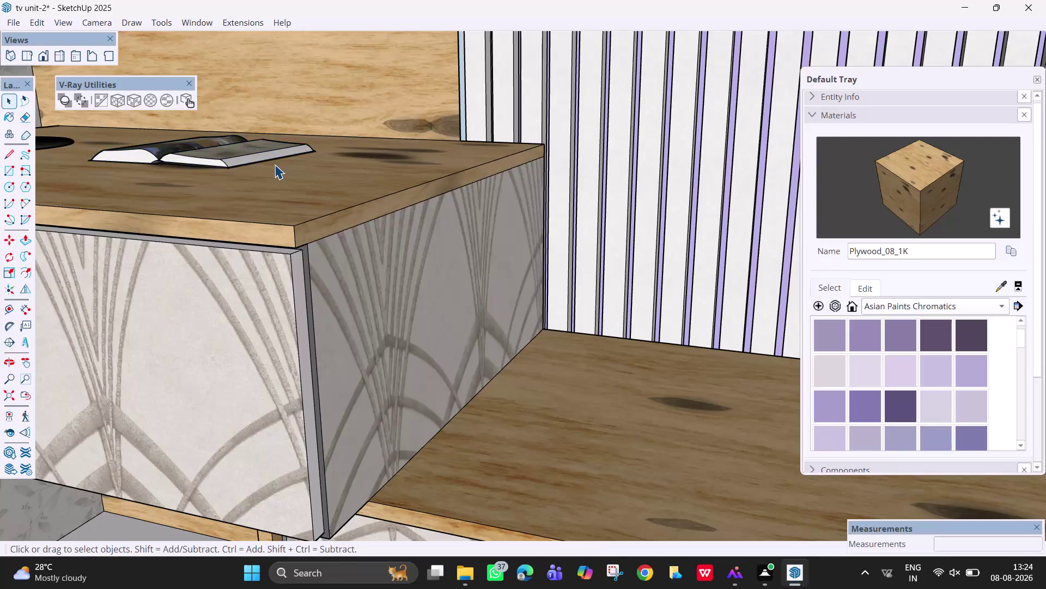
Move the open book closer to the lamp on the side cabinet top.
scroll(down, 3)
middle_drag(286, 177, 362, 256)
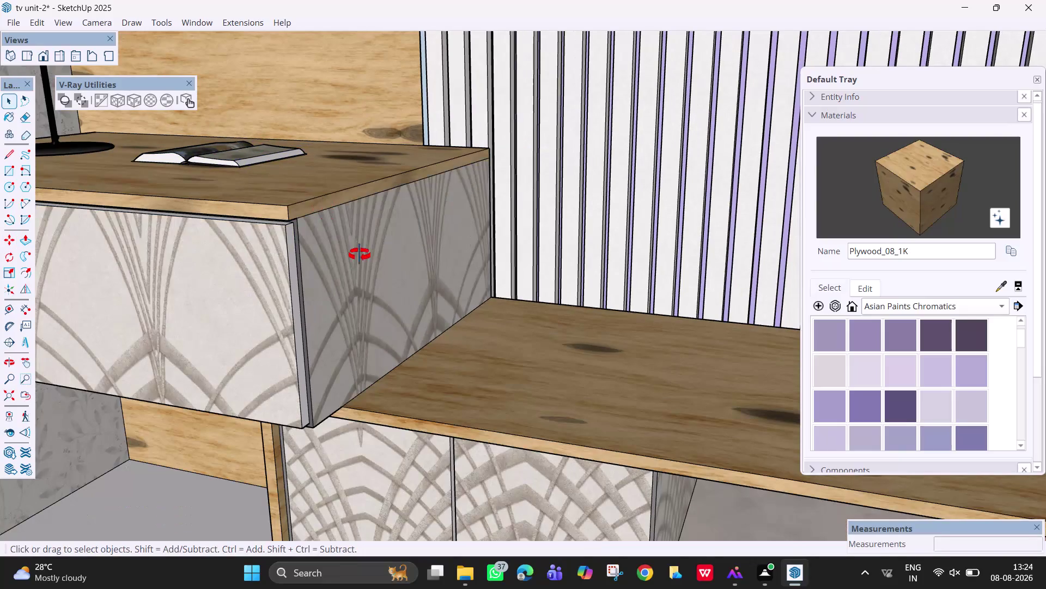
middle_drag(362, 256, 363, 257)
scroll(down, 3)
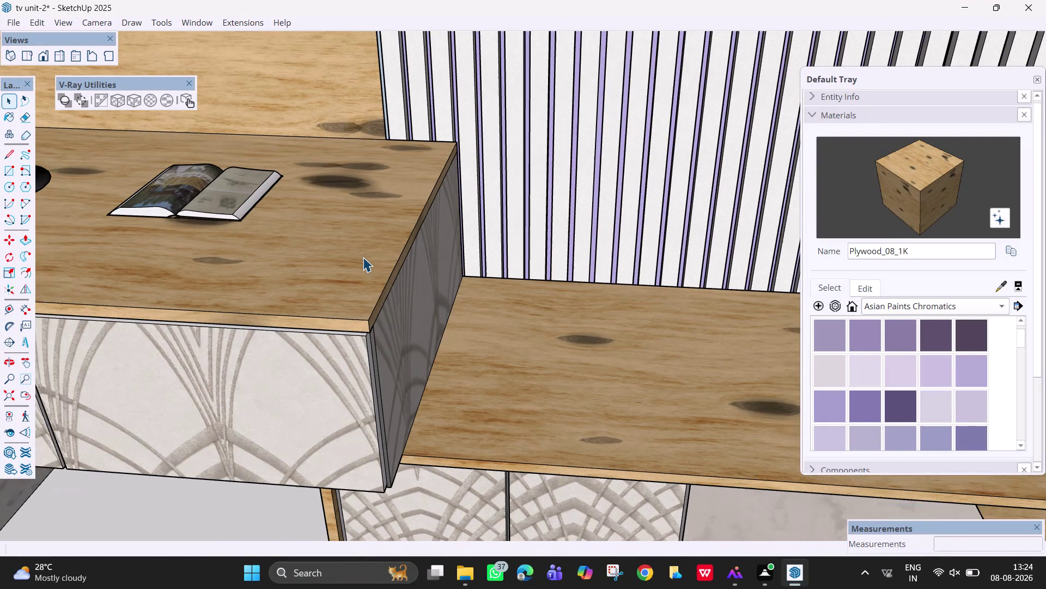
scroll(down, 3)
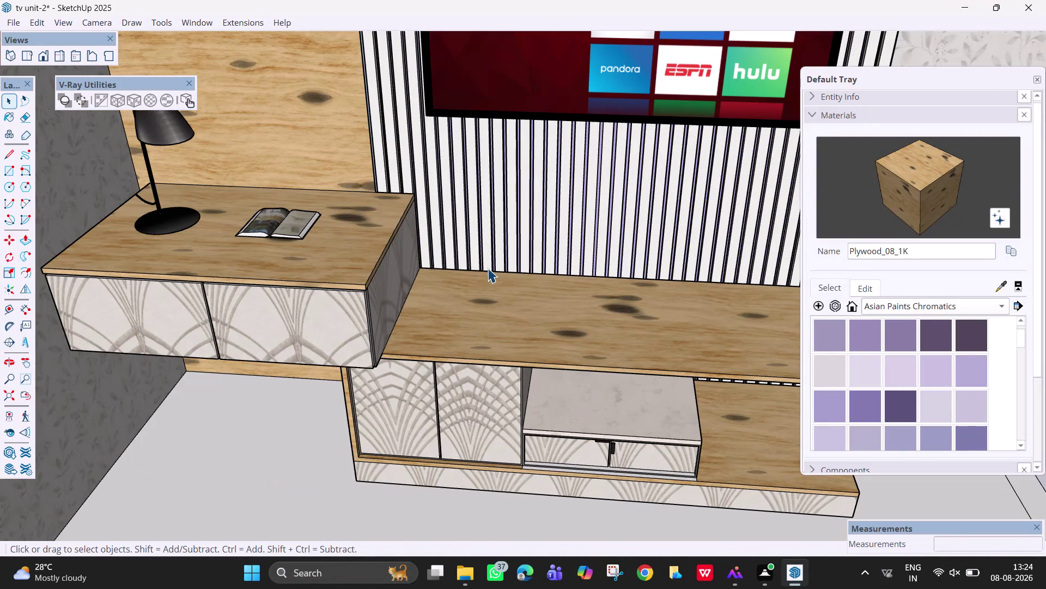
scroll(down, 3)
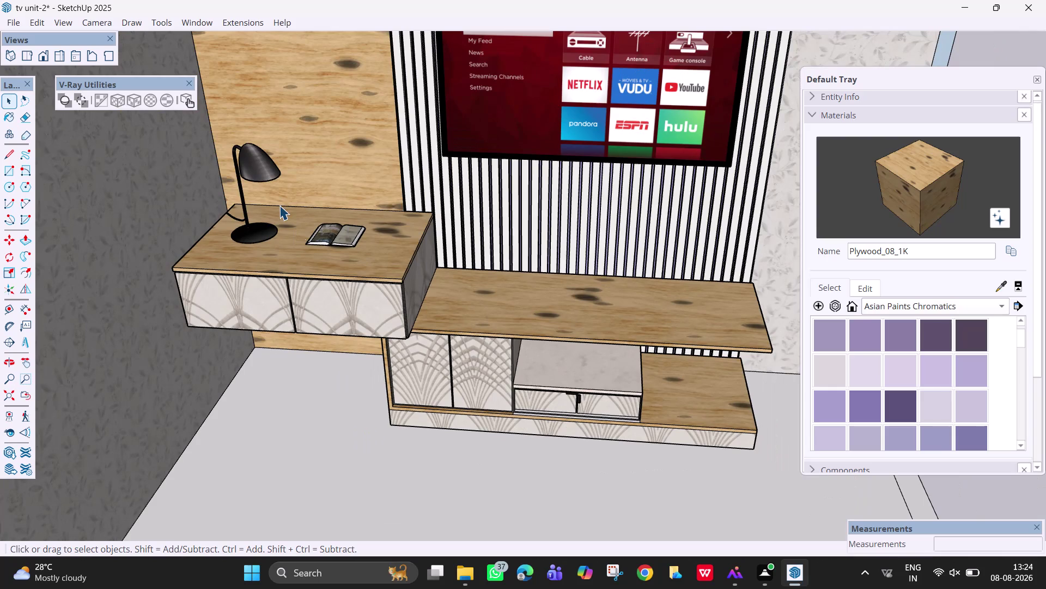
click(339, 234)
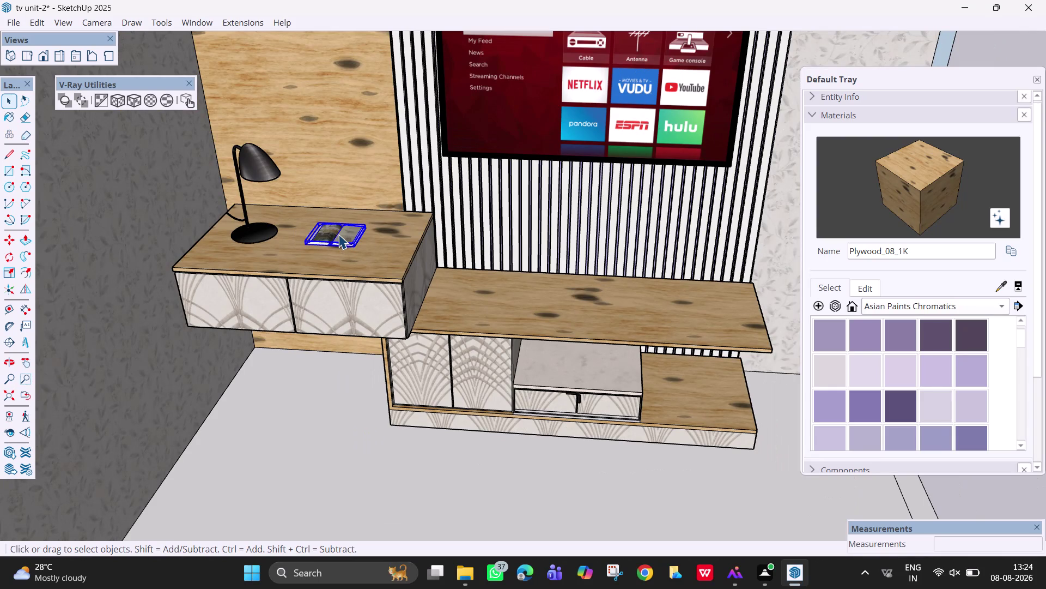
key(m)
click(340, 235)
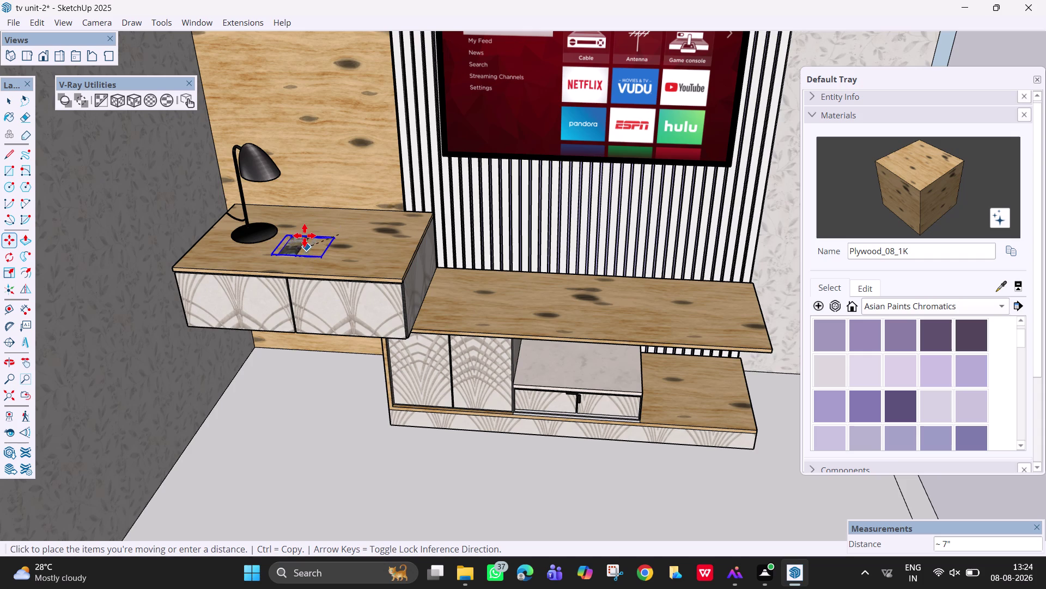
scroll(up, 3)
click(309, 241)
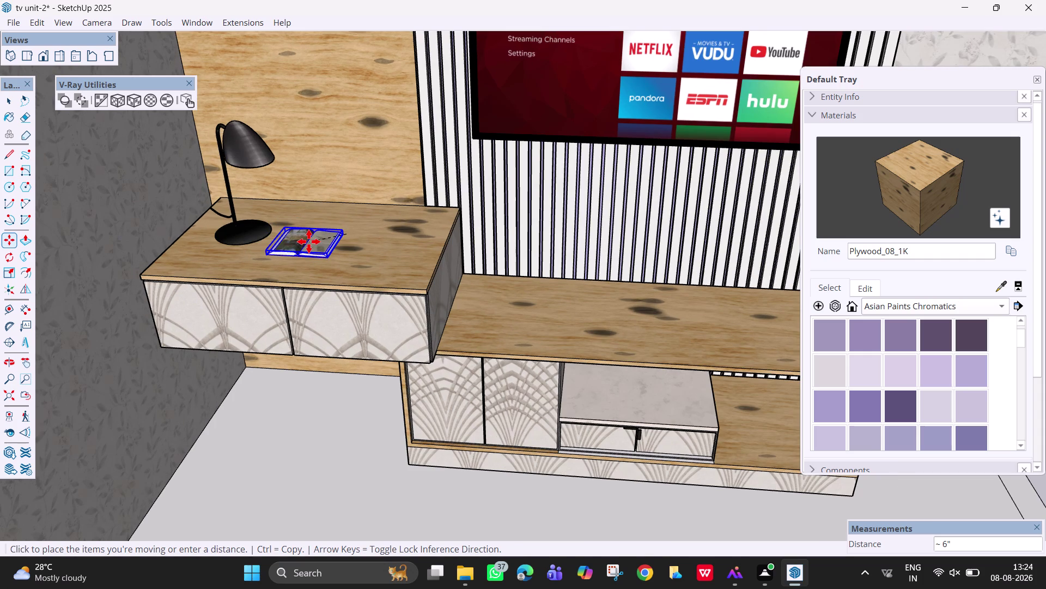
Orbit to check the book's new position, then finish and deselect it.
scroll(up, 3)
middle_drag(318, 279, 313, 274)
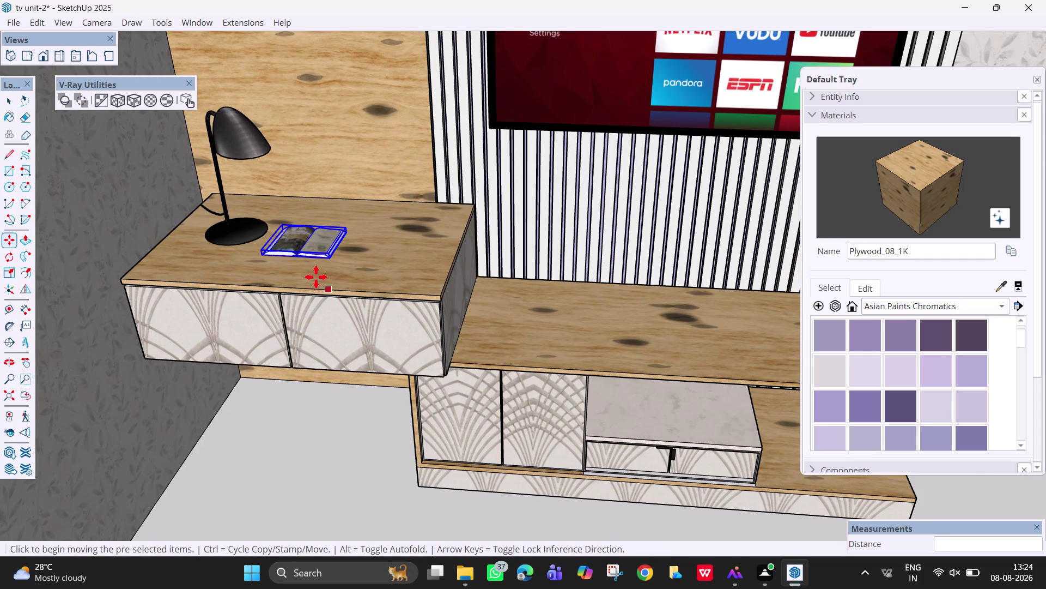
middle_drag(313, 274, 291, 215)
key(Escape)
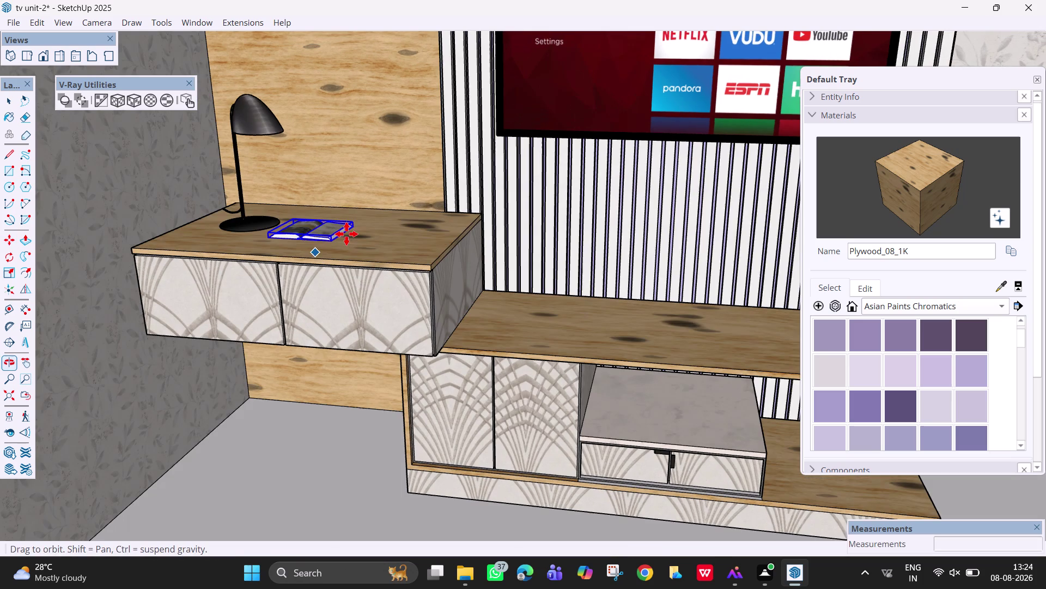
key(space)
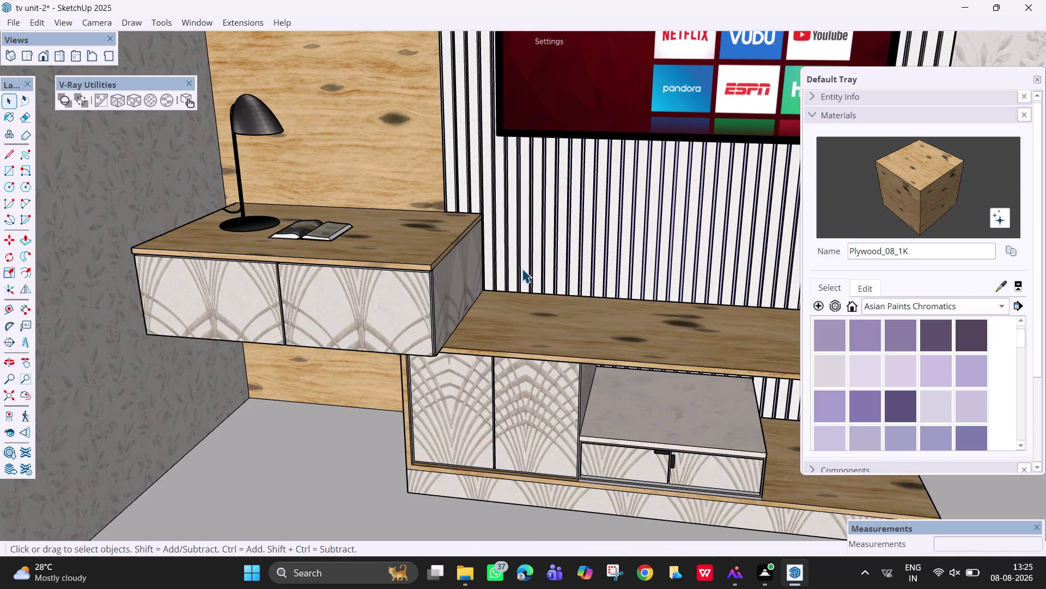
Zoom and pan out to frame the whole TV unit.
scroll(down, 3)
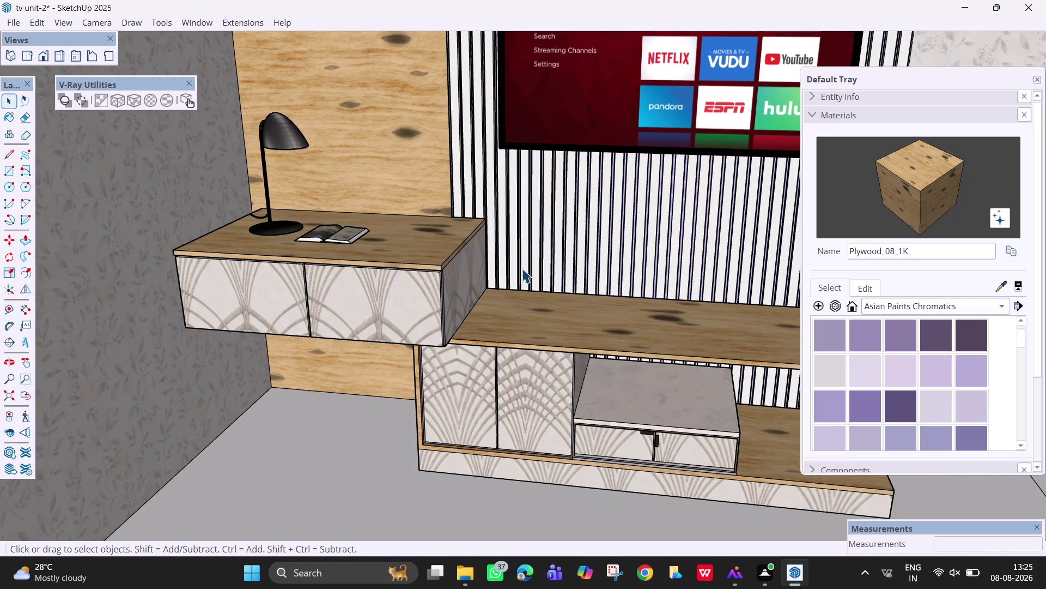
scroll(down, 3)
key(h)
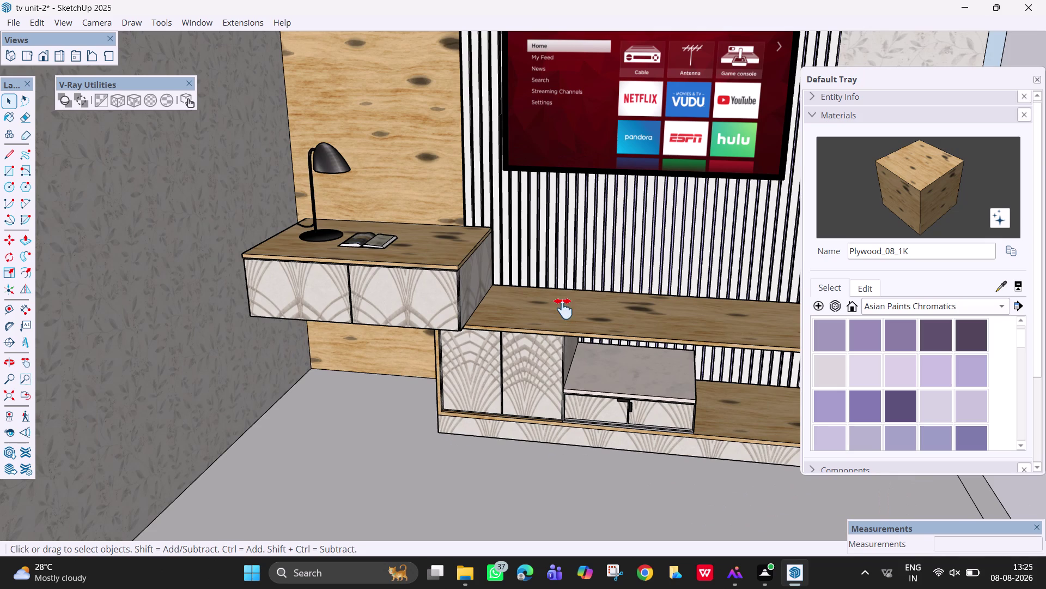
drag(553, 308, 381, 303)
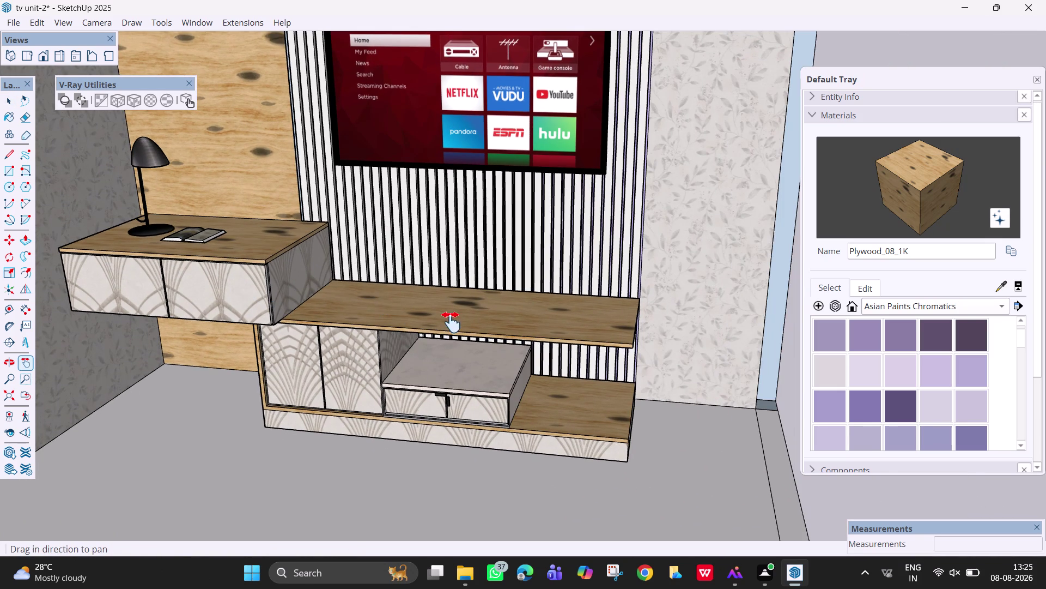
middle_drag(473, 315, 546, 258)
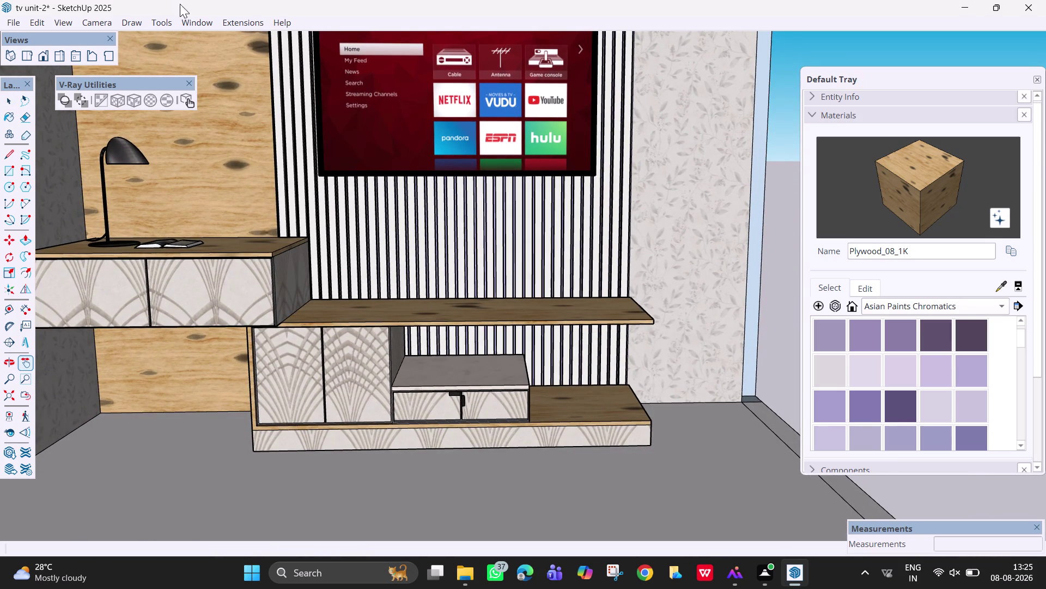
click(200, 21)
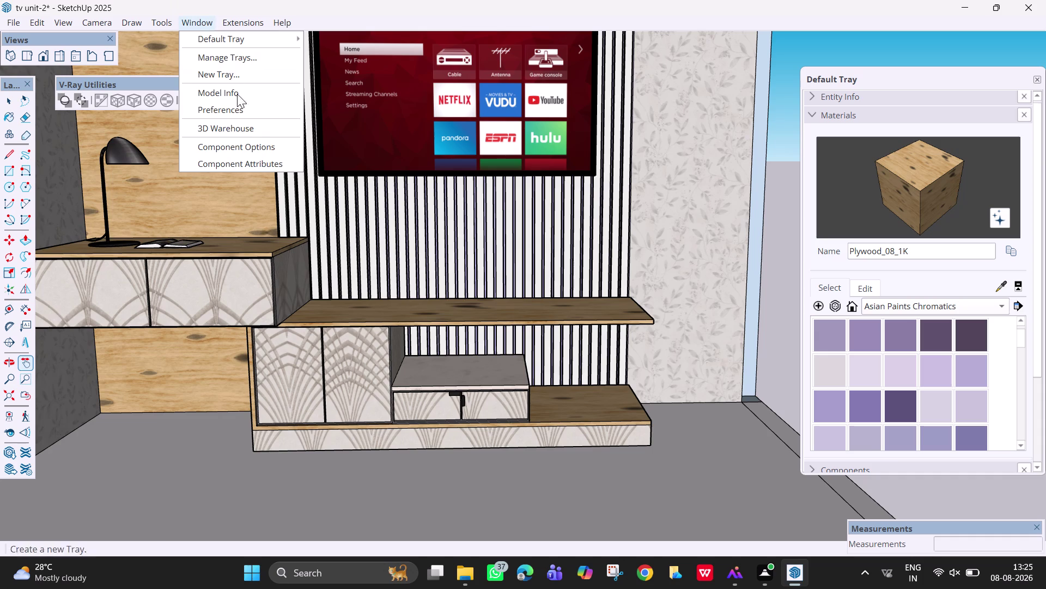
Replace the 'open book' search in 3D Warehouse with a 'flower pot' search.
click(242, 124)
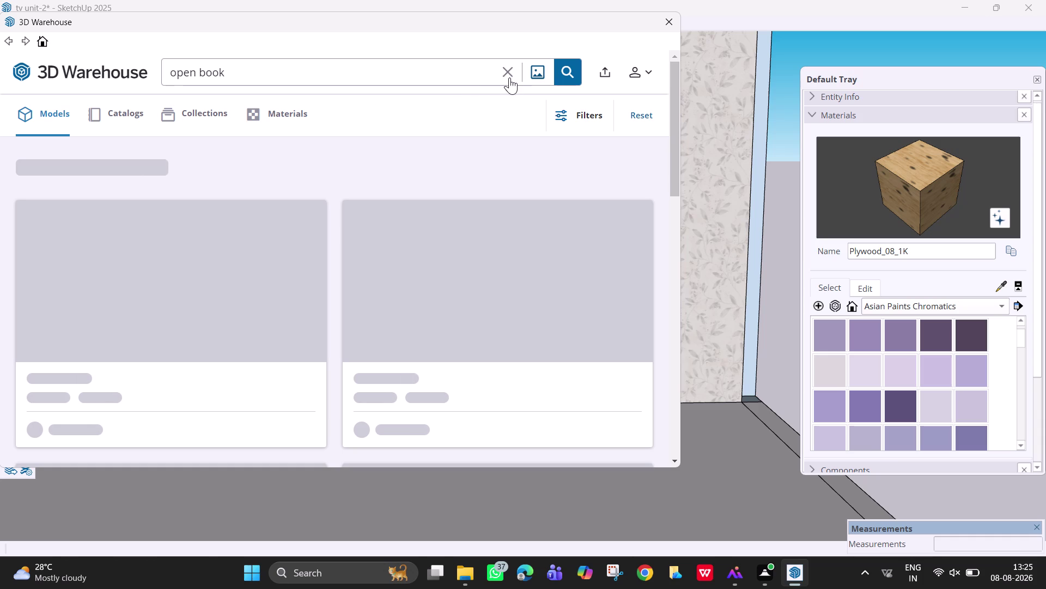
click(510, 74)
click(449, 74)
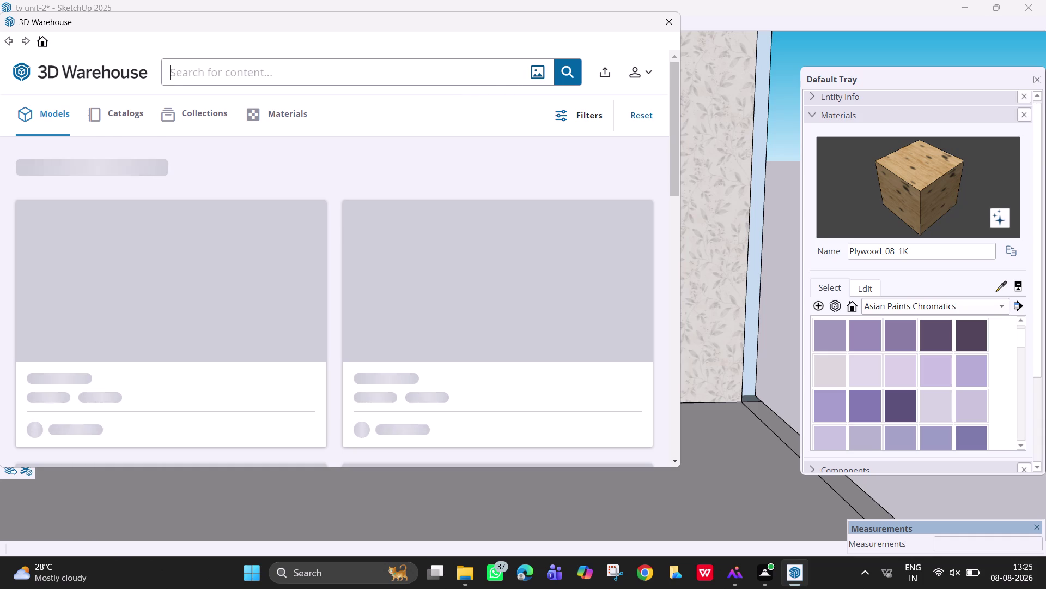
text(flo)
text(wer)
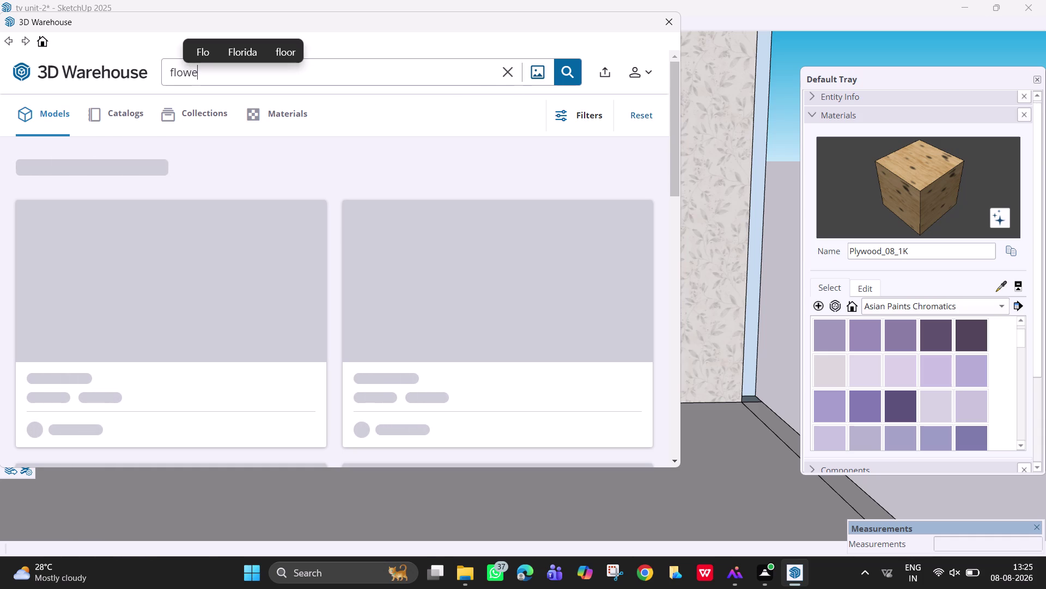
key(space)
text(pot)
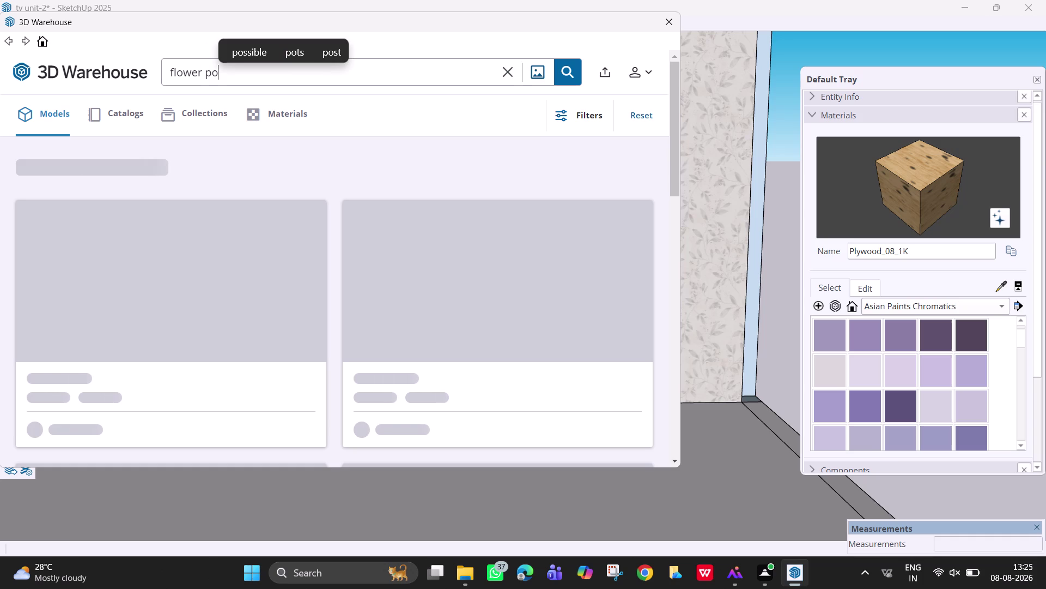
key(Return)
key(Return)
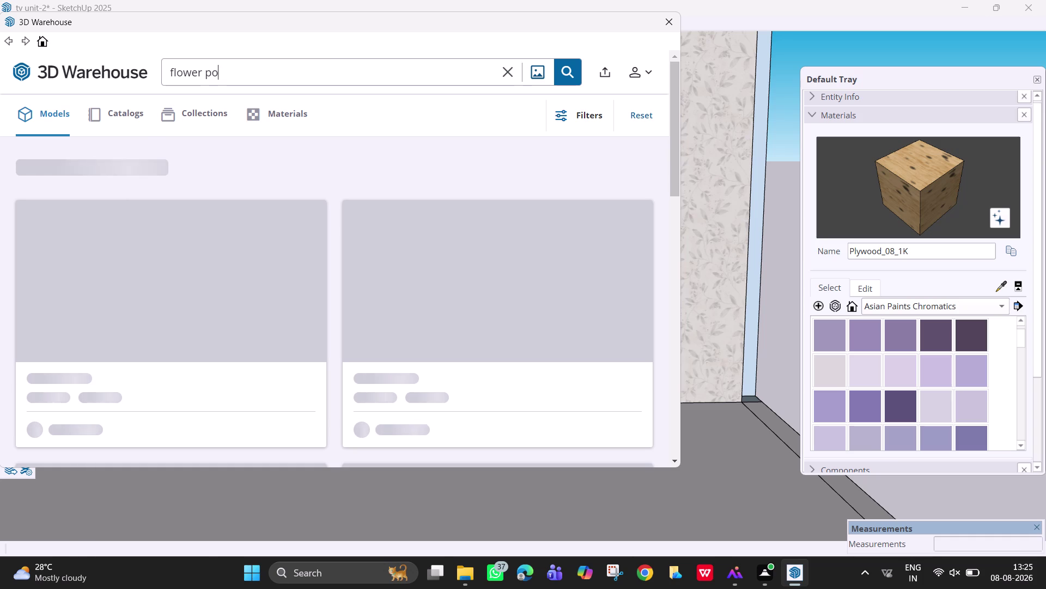
key(t)
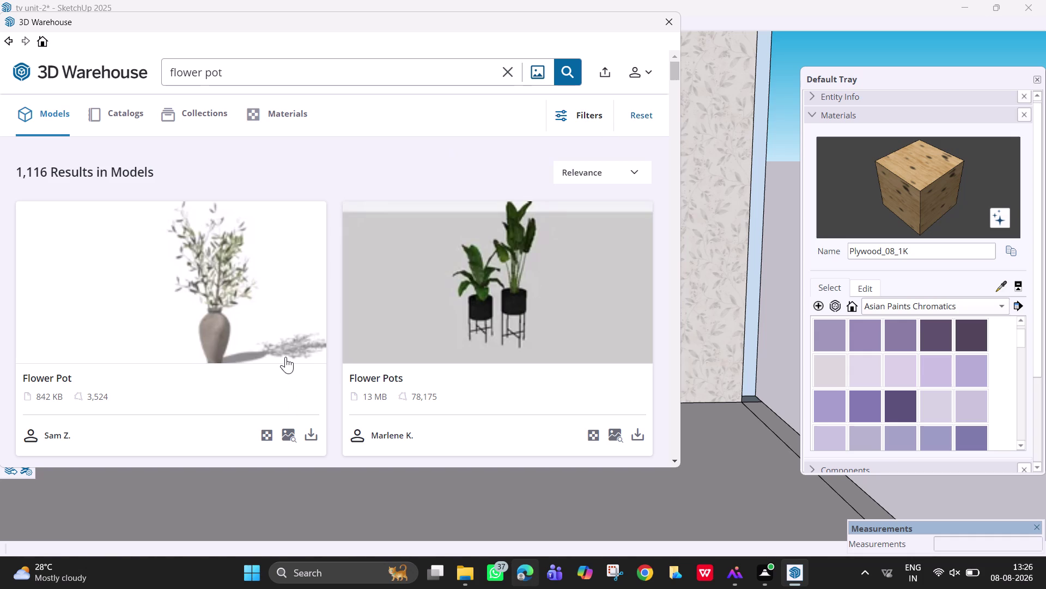
Preview the Flower Pot vase with olive branches, then return to the 1,116 results.
click(286, 354)
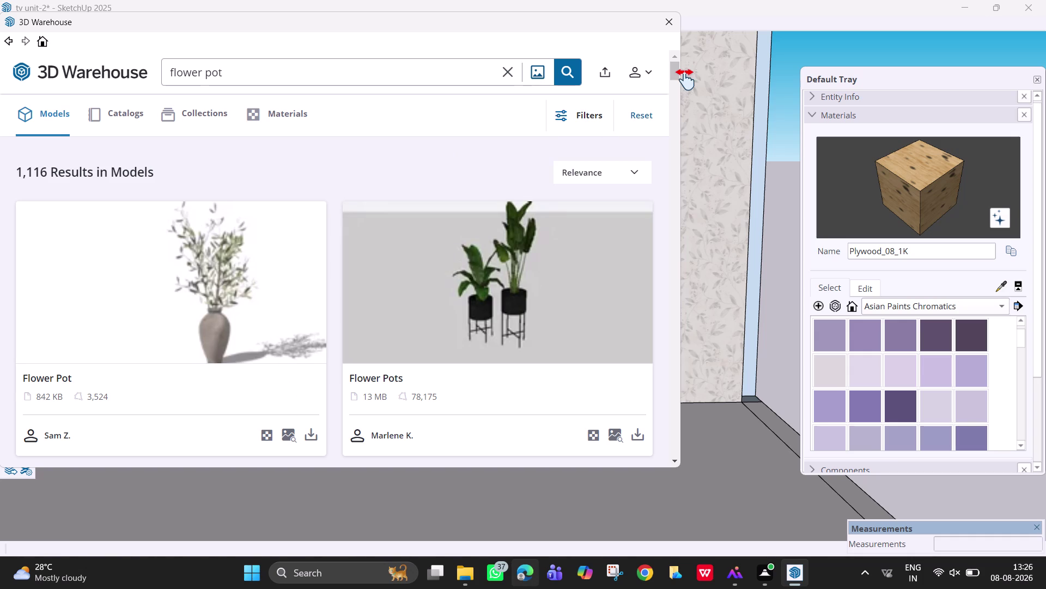
drag(676, 73, 675, 79)
drag(674, 80, 677, 89)
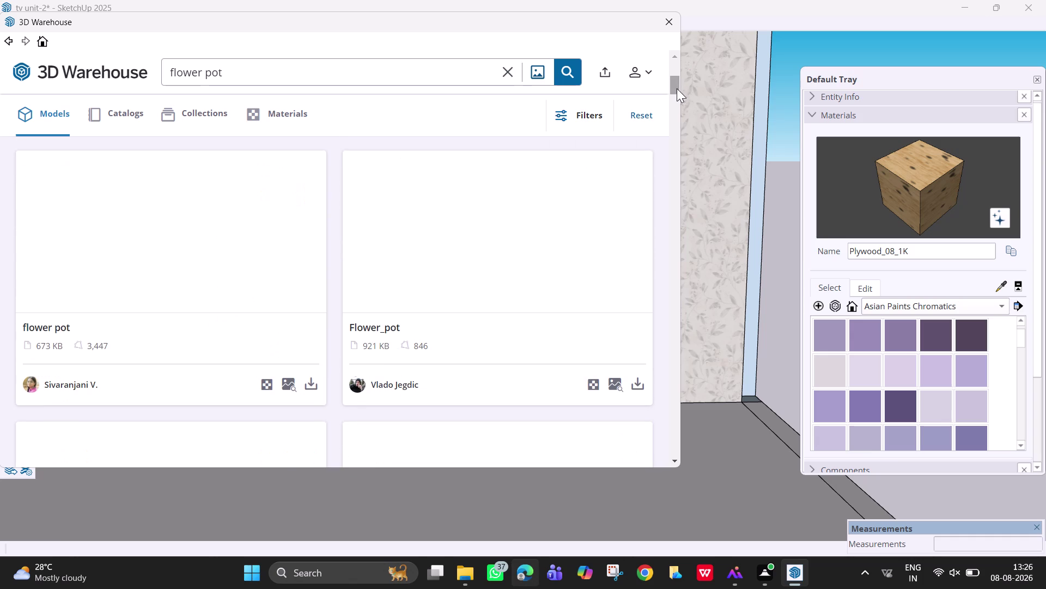
drag(676, 89, 679, 88)
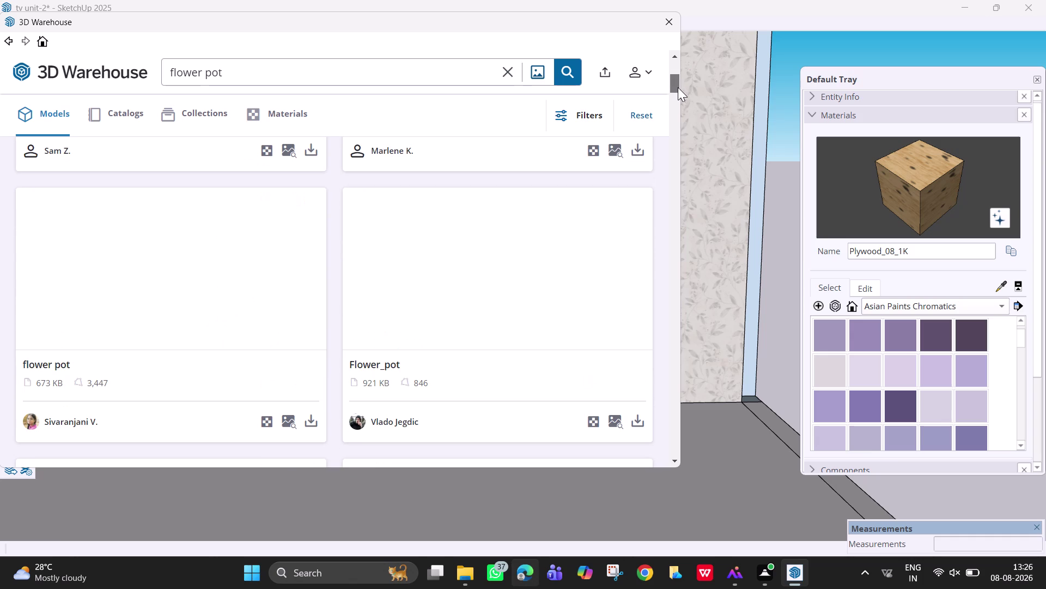
drag(679, 87, 680, 88)
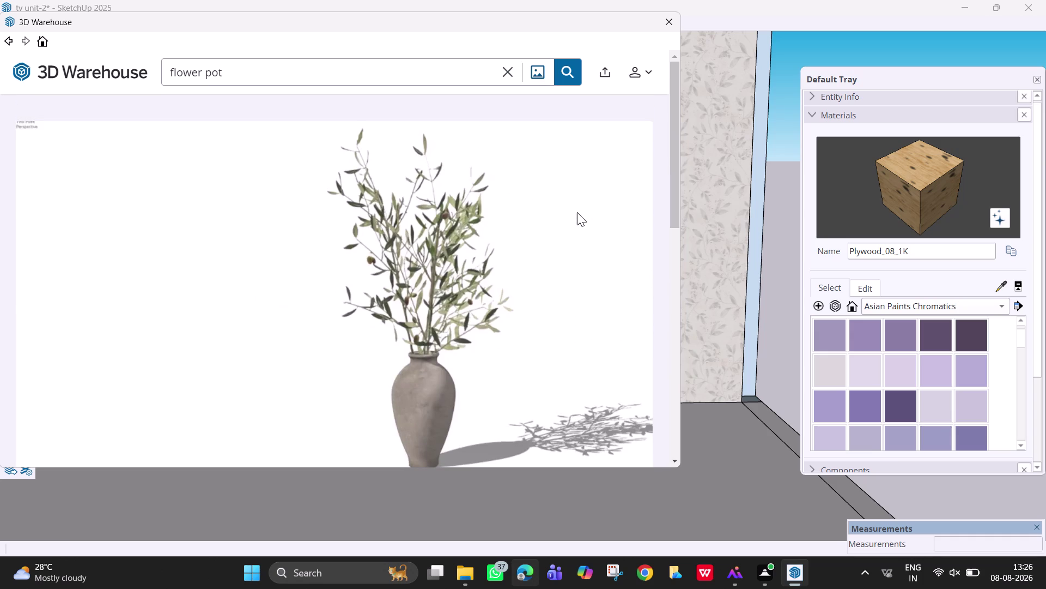
click(9, 41)
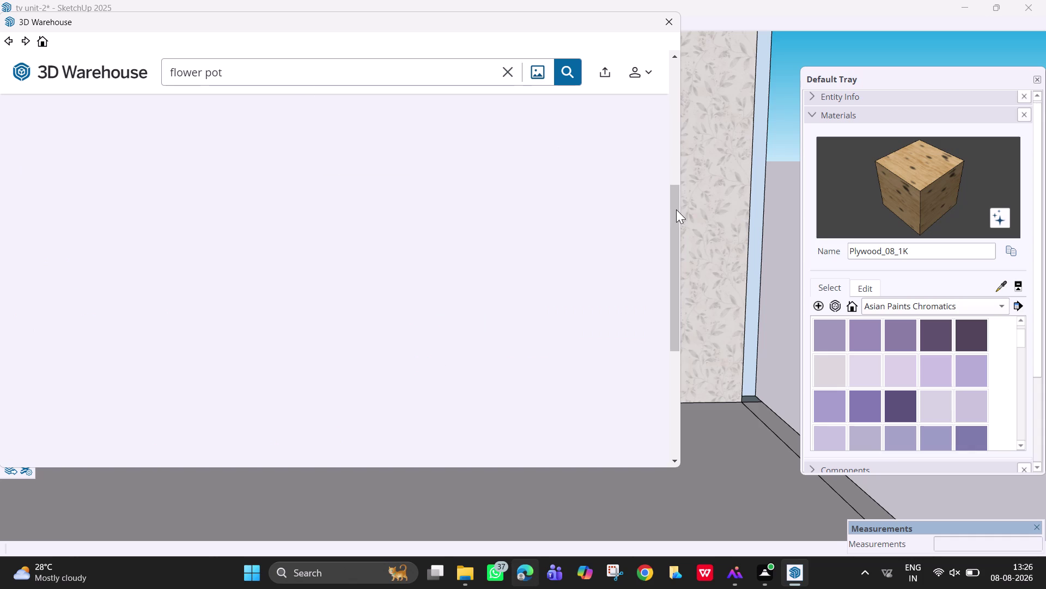
drag(676, 209, 678, 194)
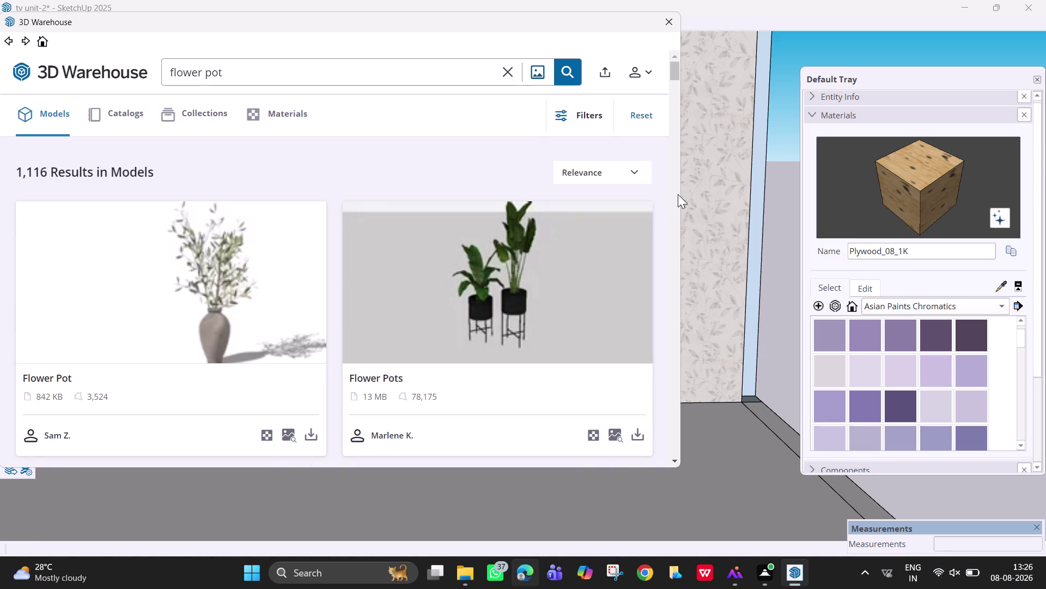
drag(678, 194, 668, 215)
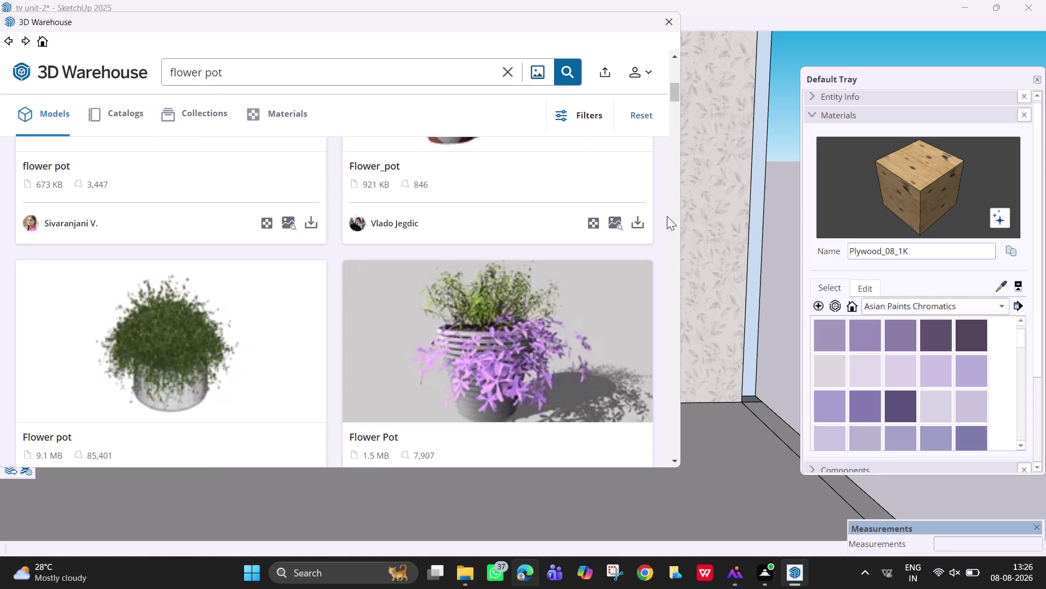
drag(668, 215, 669, 209)
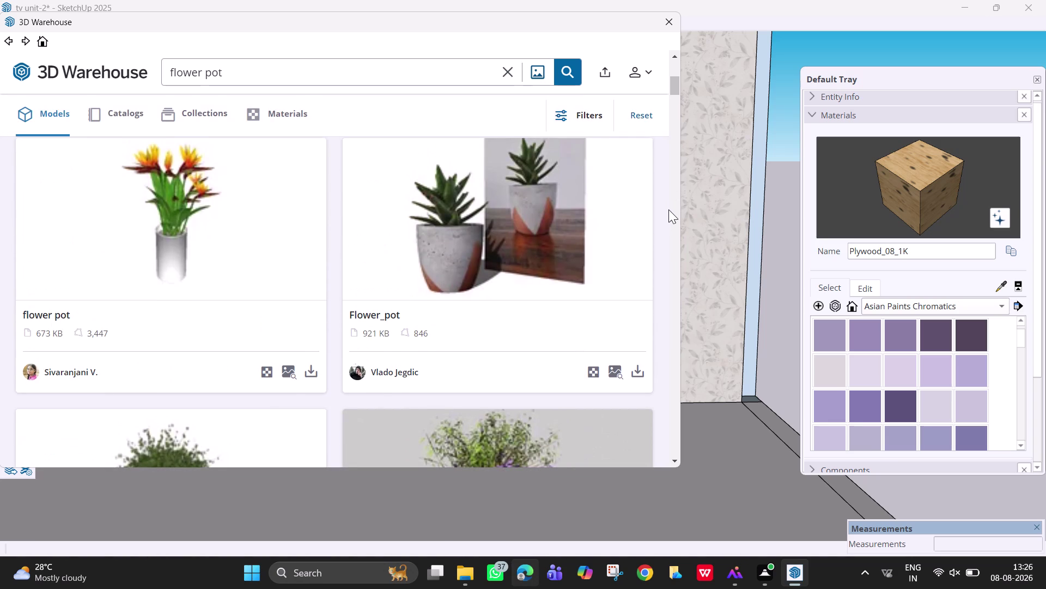
drag(669, 209, 669, 214)
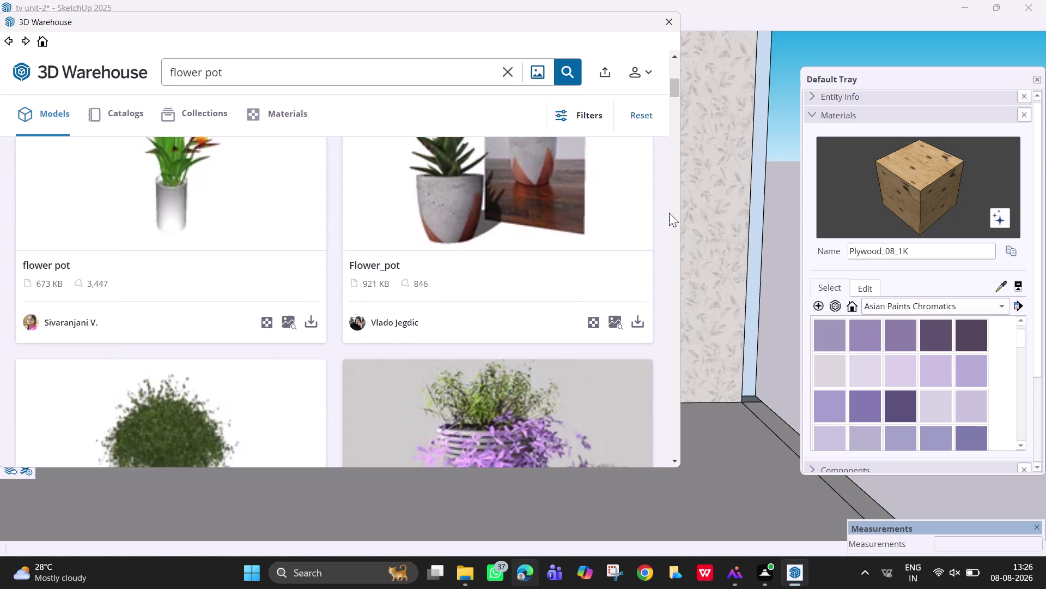
drag(669, 214, 671, 241)
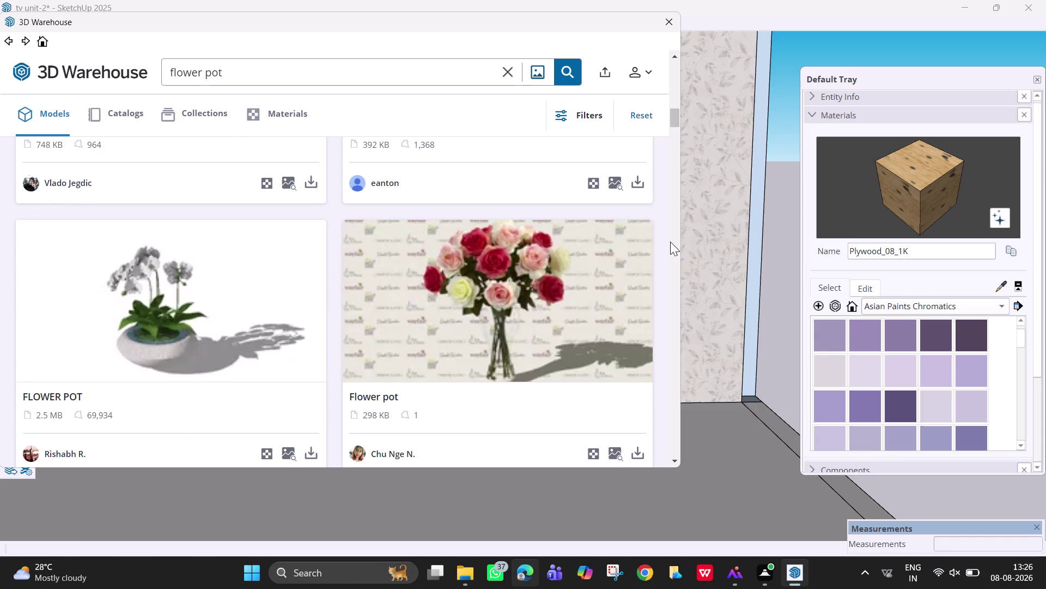
drag(670, 242, 670, 233)
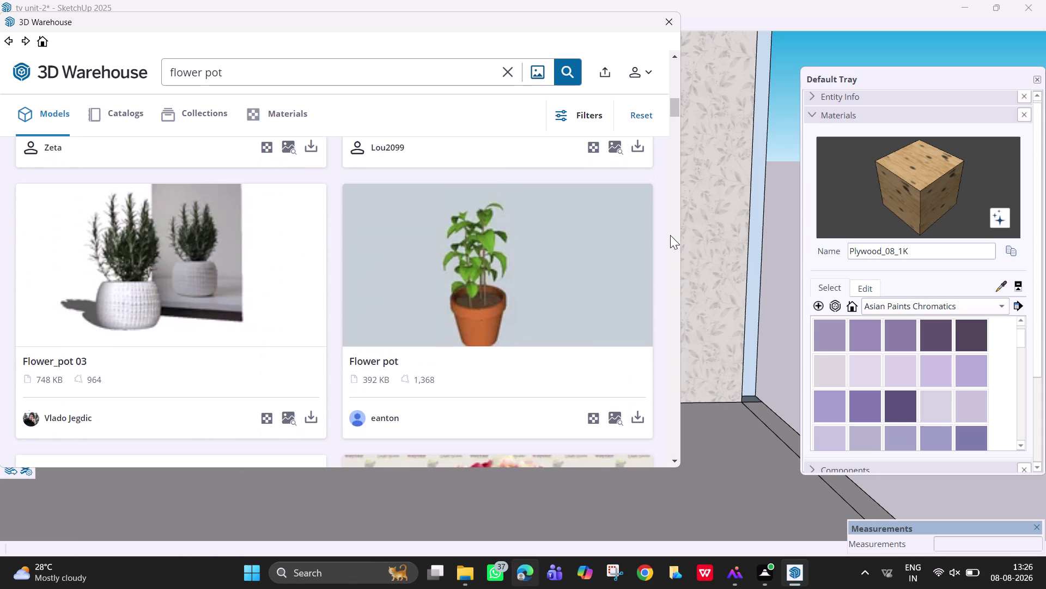
drag(670, 233, 673, 259)
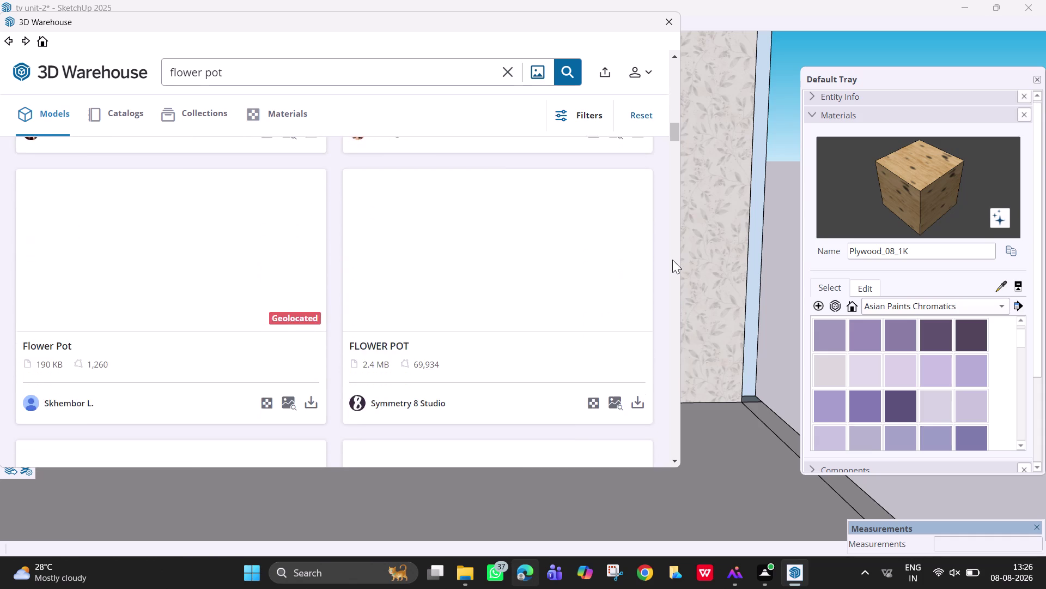
drag(672, 260, 673, 262)
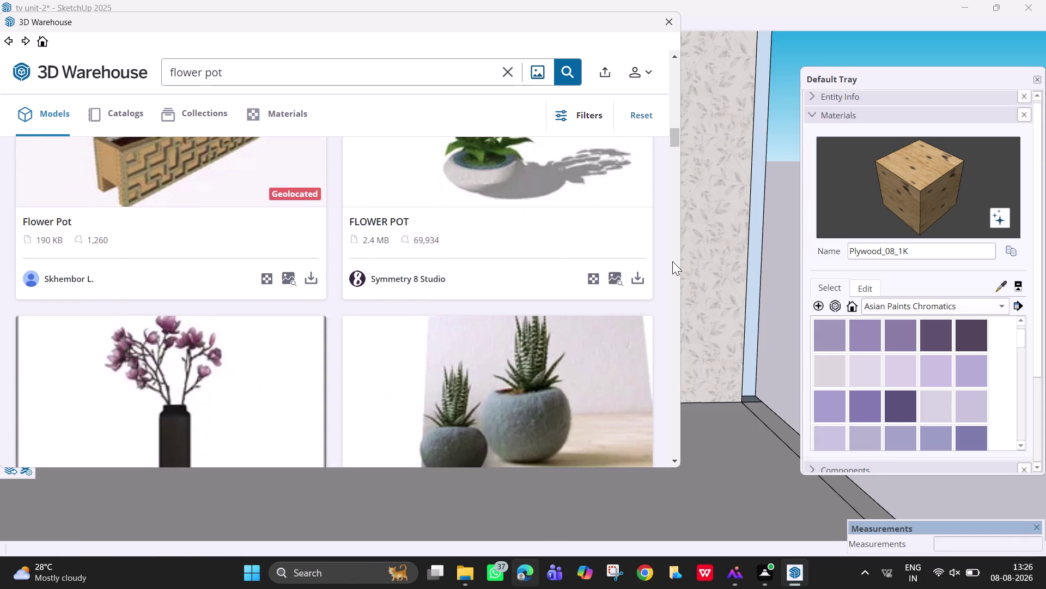
drag(673, 261, 676, 291)
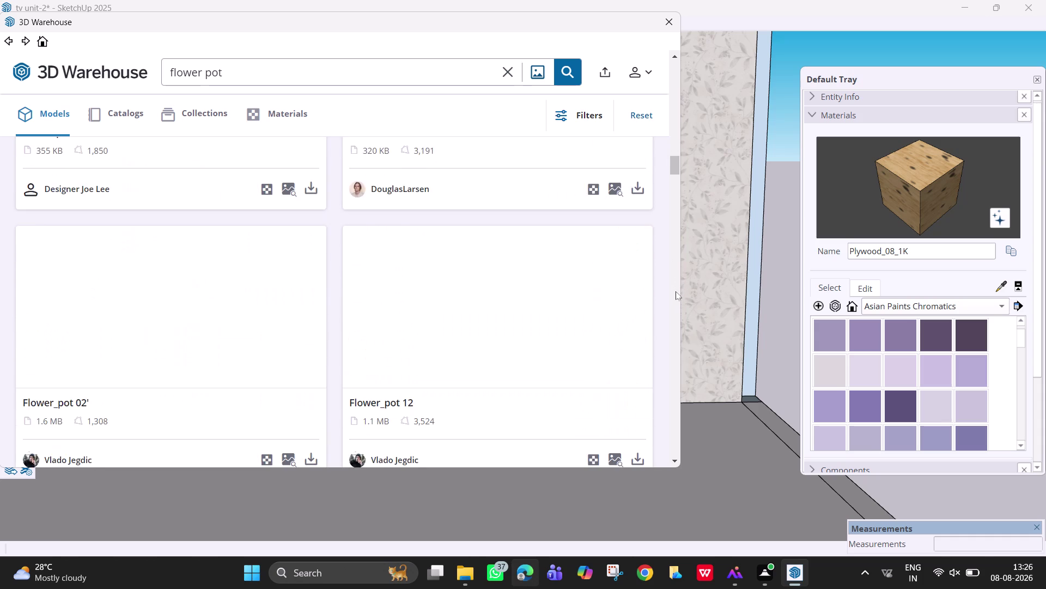
drag(675, 291, 676, 288)
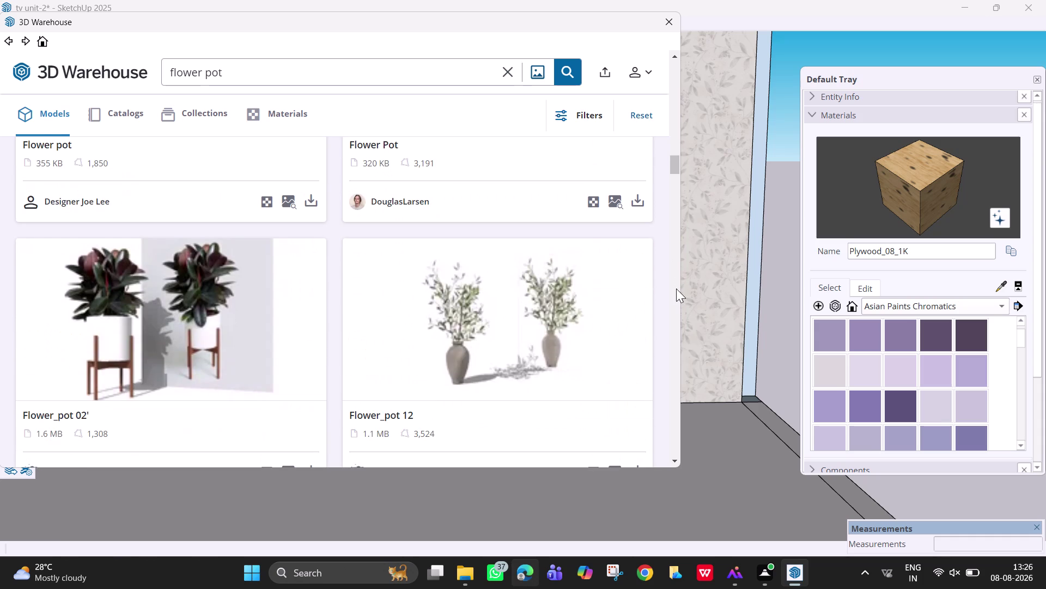
drag(677, 288, 680, 303)
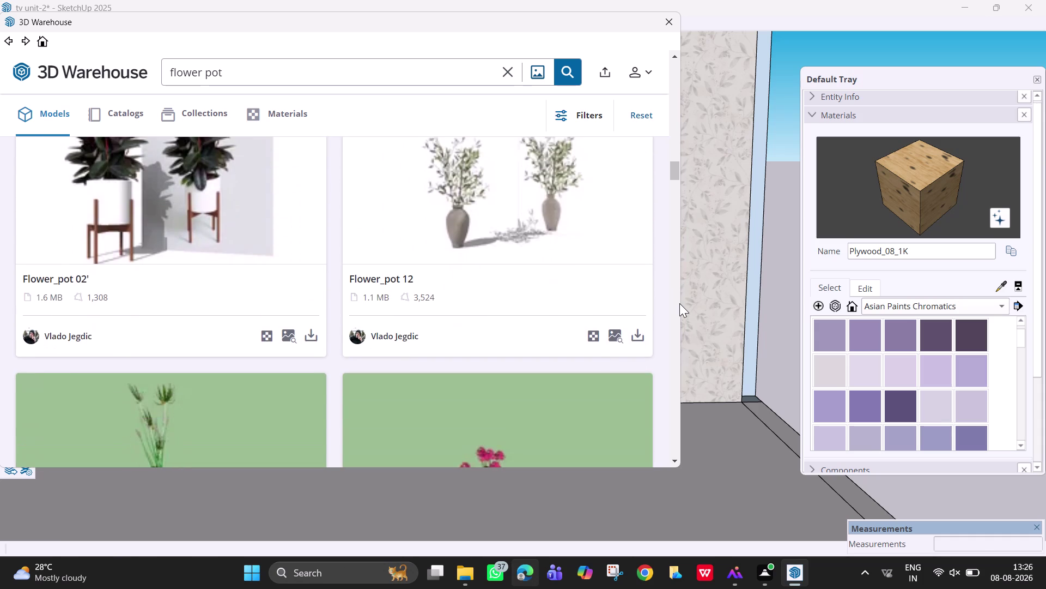
drag(680, 304, 679, 302)
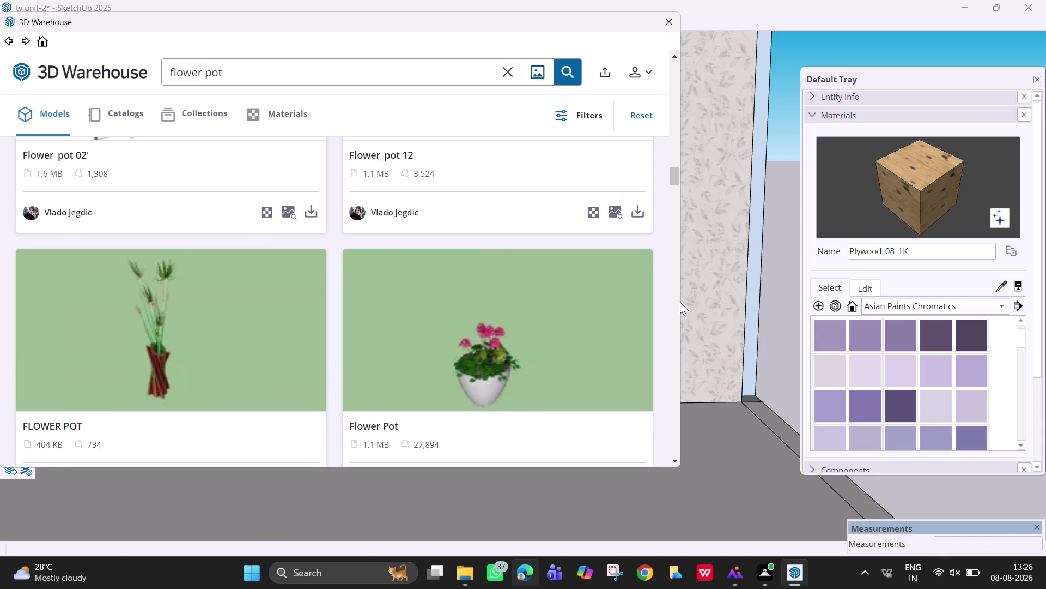
drag(679, 301, 684, 316)
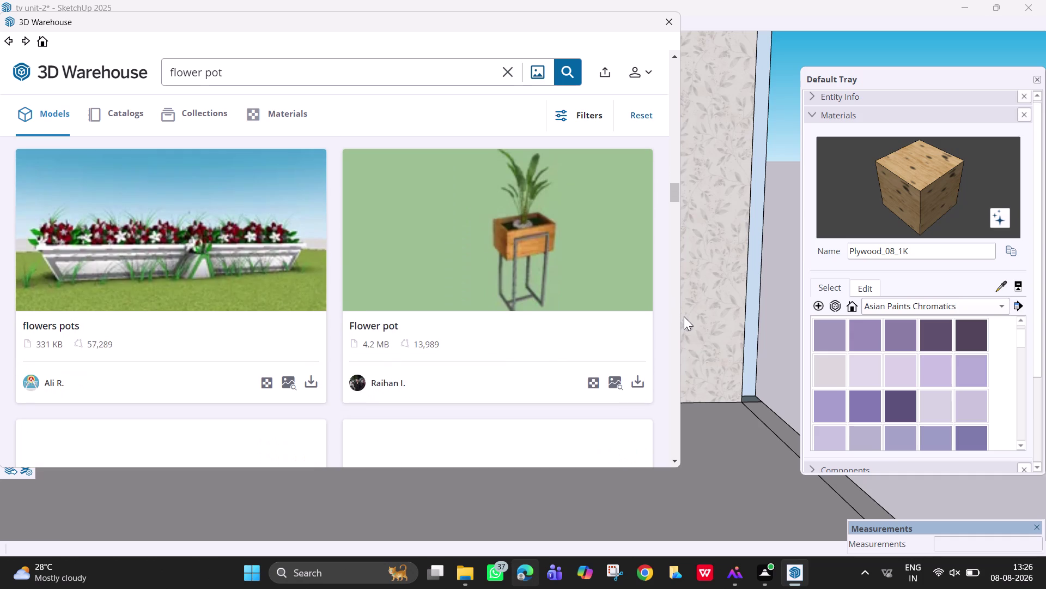
drag(684, 316, 685, 325)
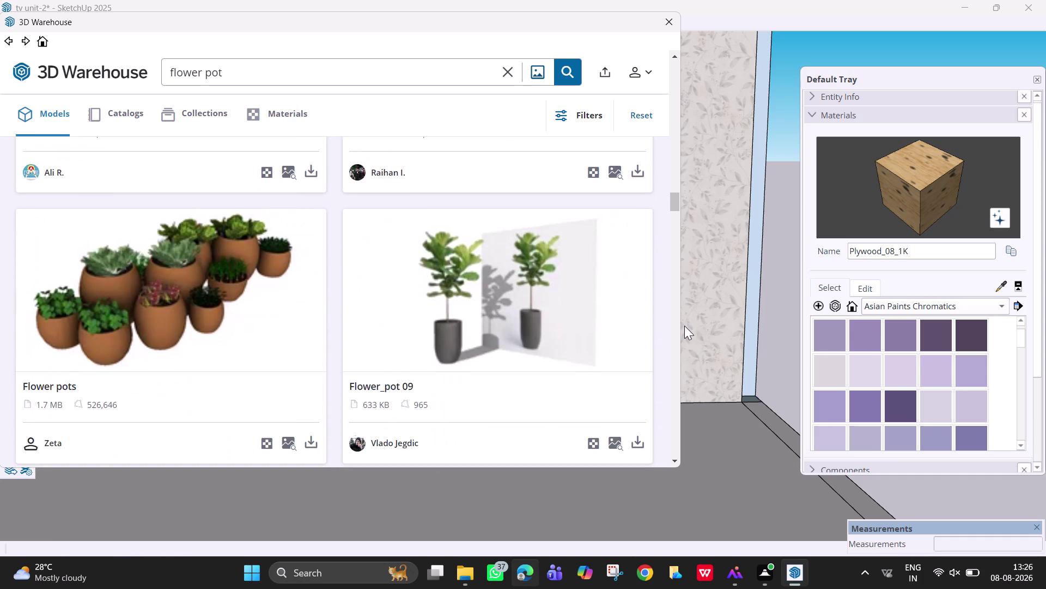
drag(685, 326, 687, 365)
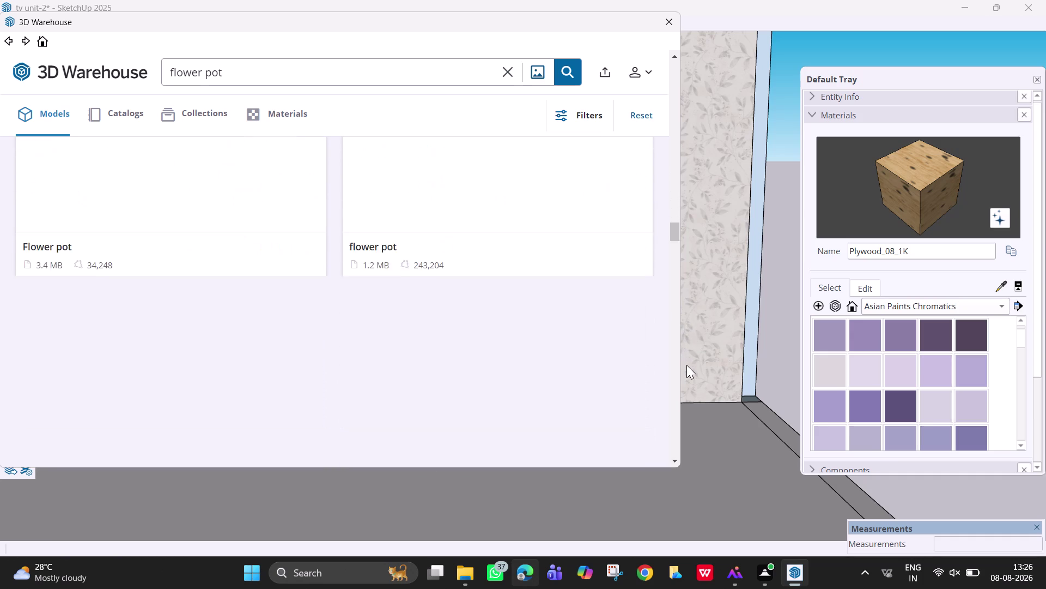
drag(687, 365, 687, 356)
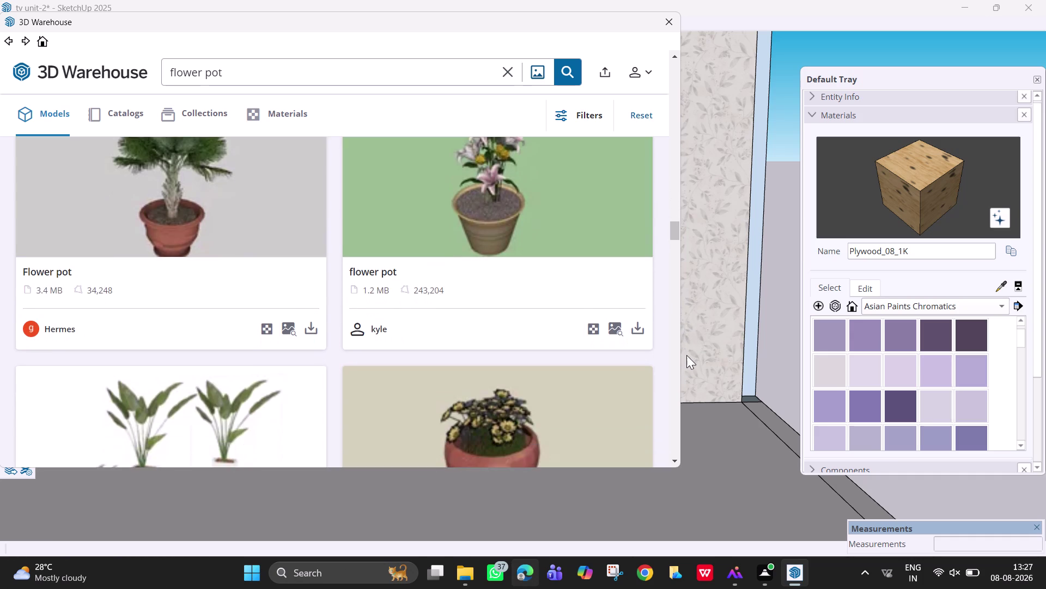
drag(687, 355, 691, 373)
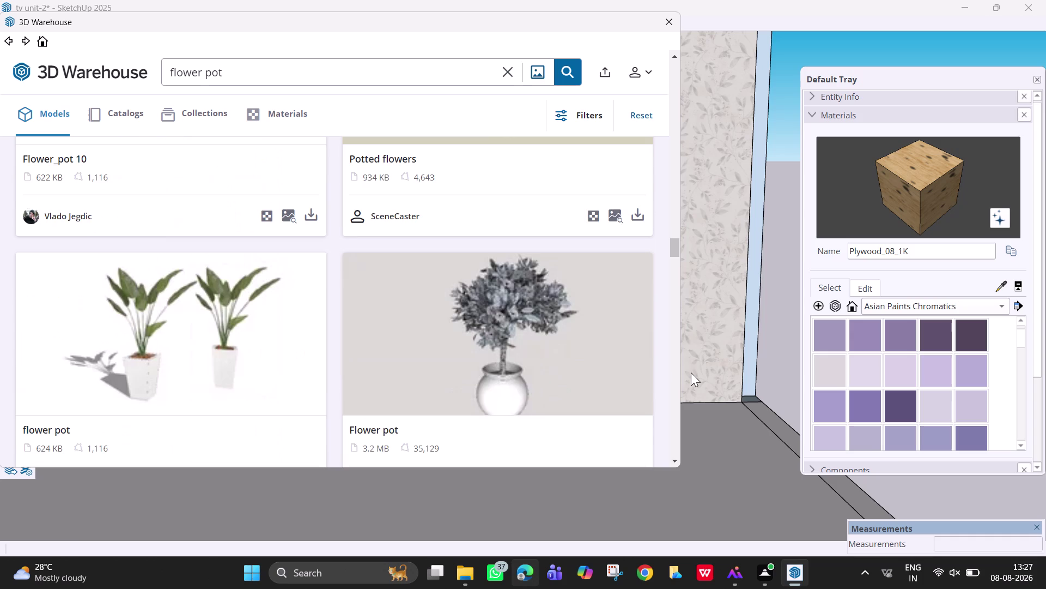
drag(691, 373, 696, 389)
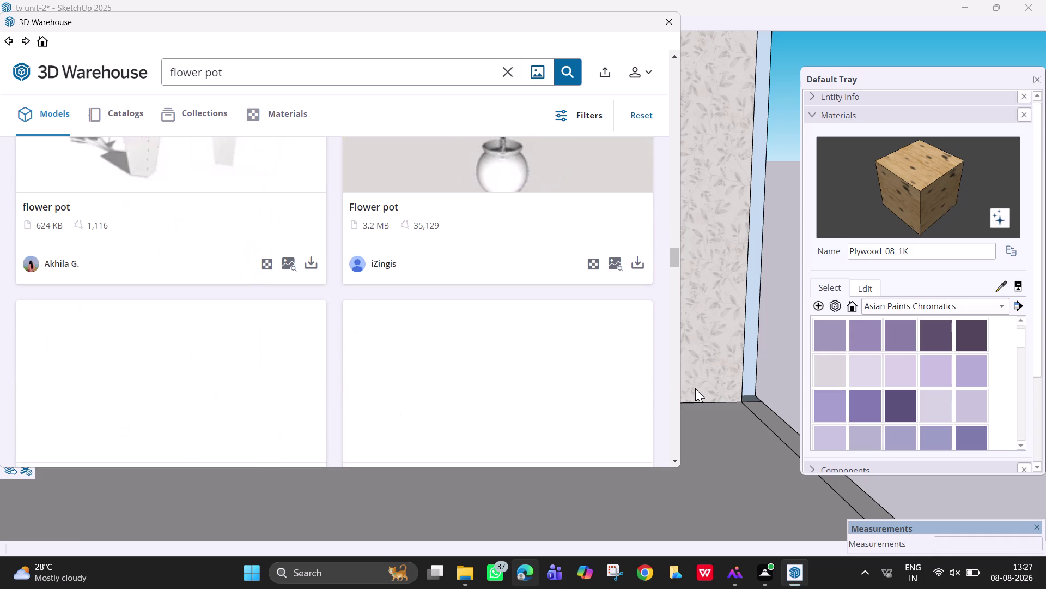
drag(696, 389, 696, 402)
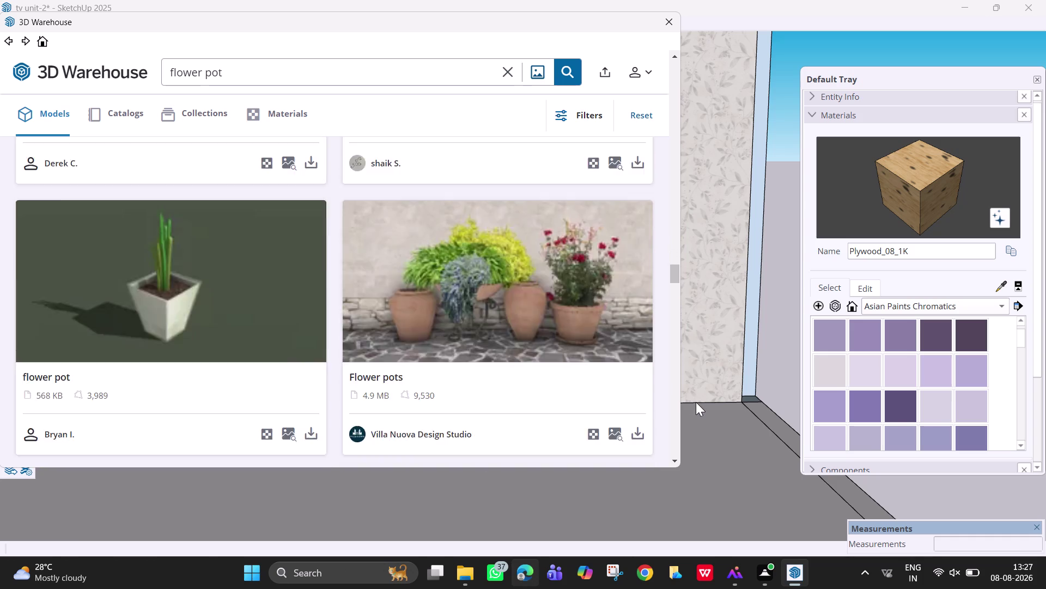
drag(695, 401, 696, 412)
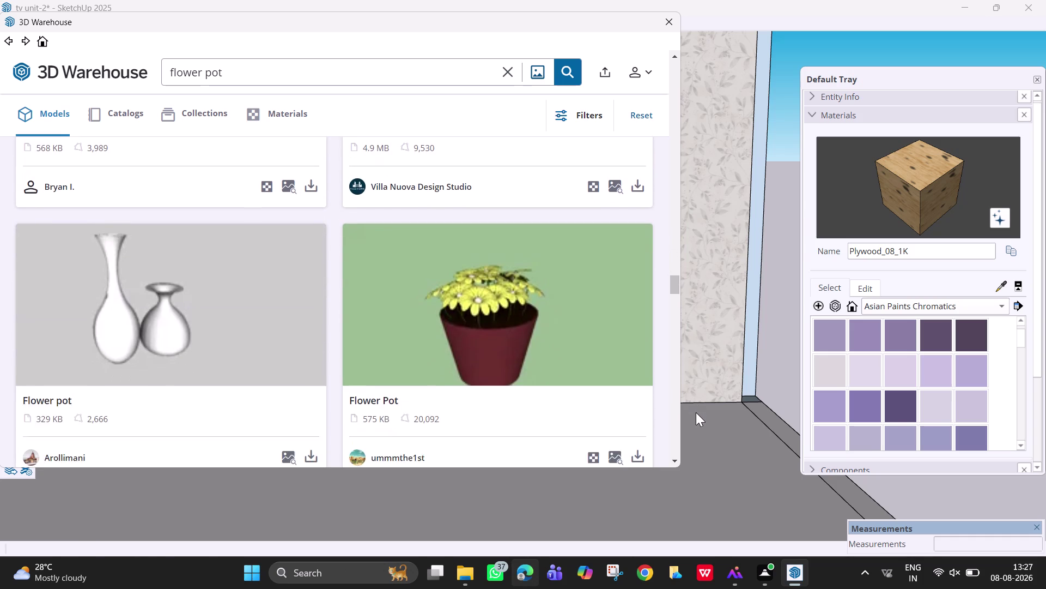
drag(696, 412, 696, 423)
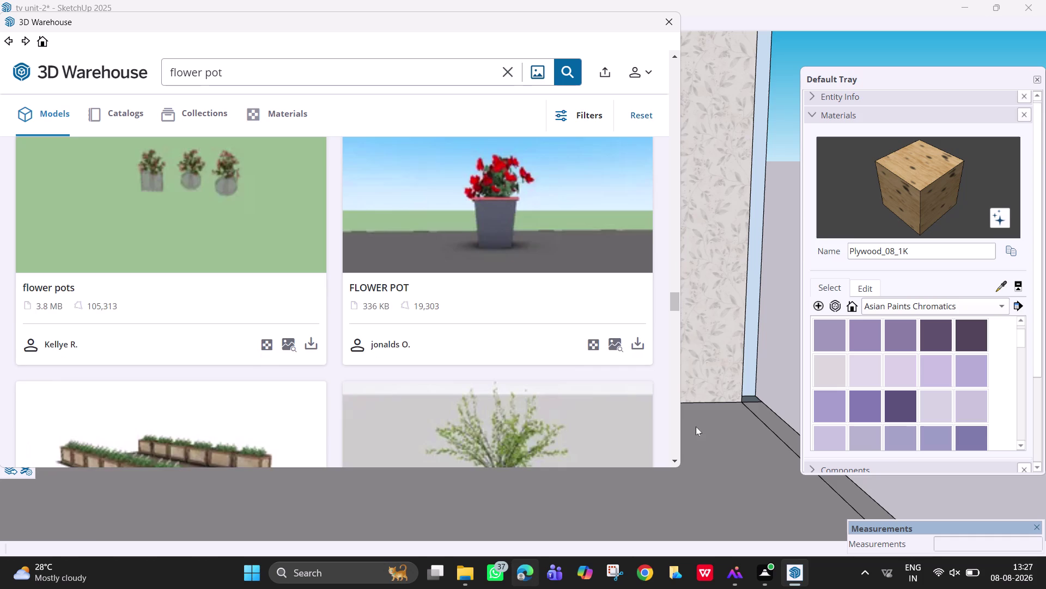
drag(696, 423, 700, 445)
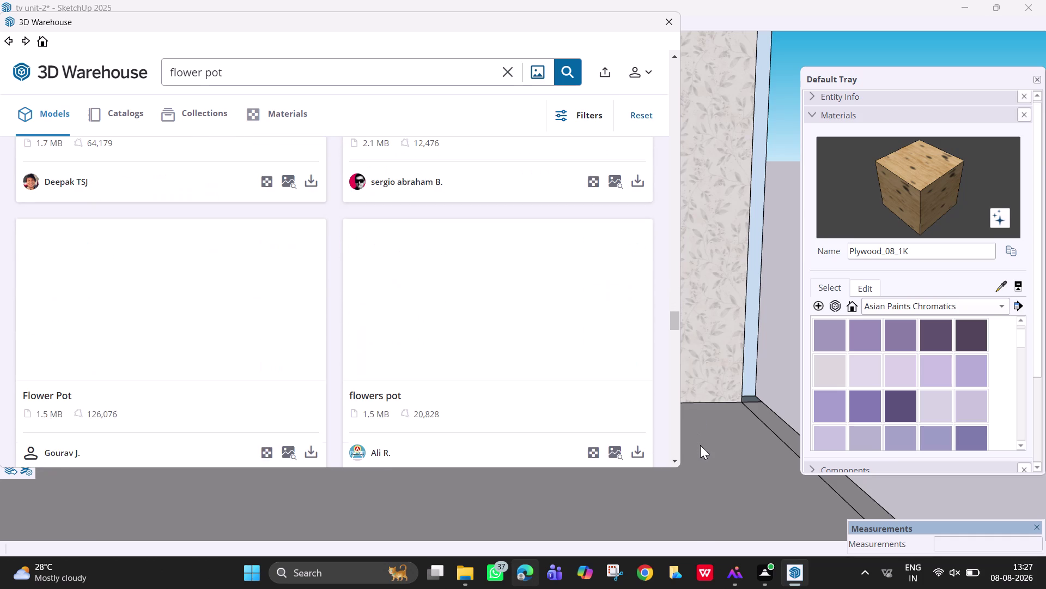
drag(700, 445, 699, 442)
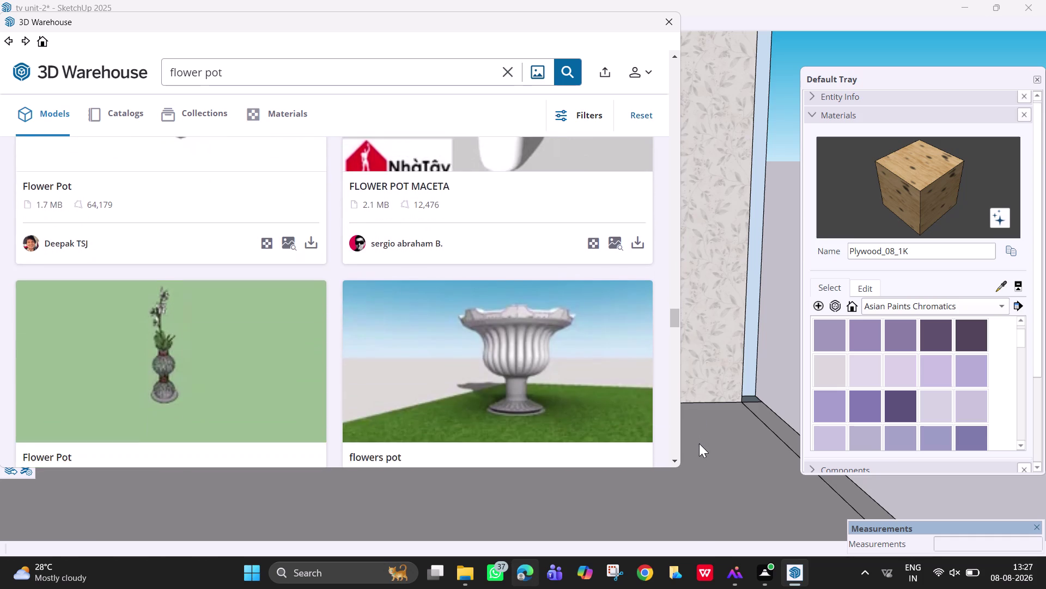
drag(700, 442, 700, 458)
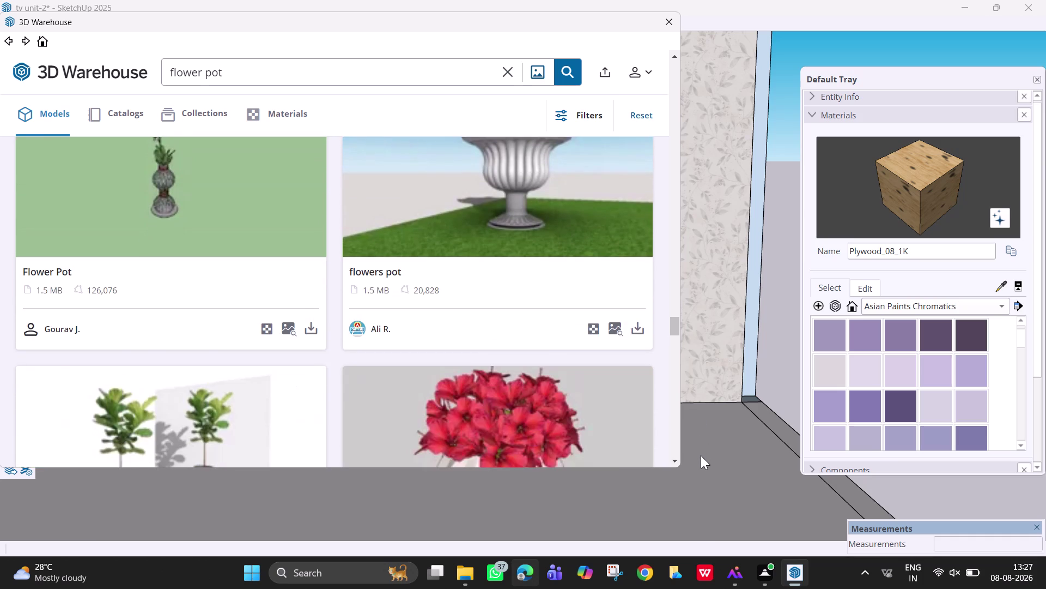
drag(701, 458, 701, 467)
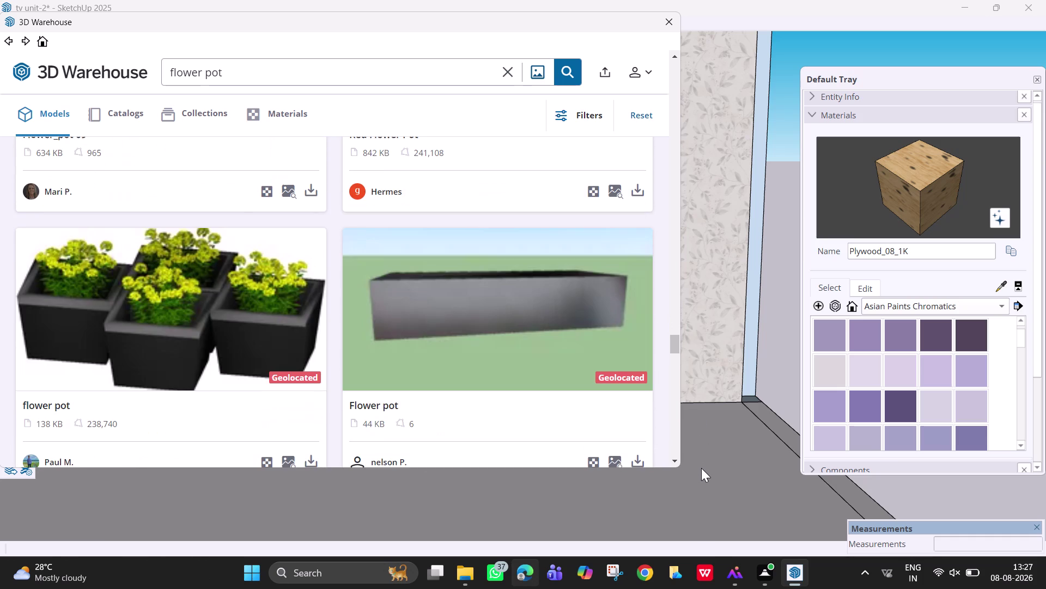
drag(702, 468, 703, 580)
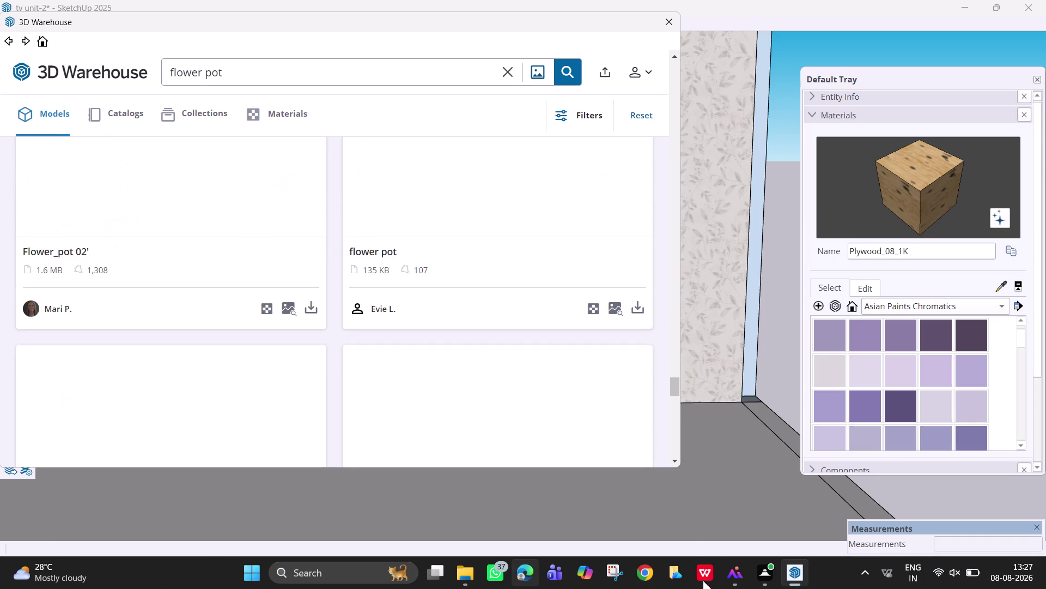
drag(702, 581, 687, 516)
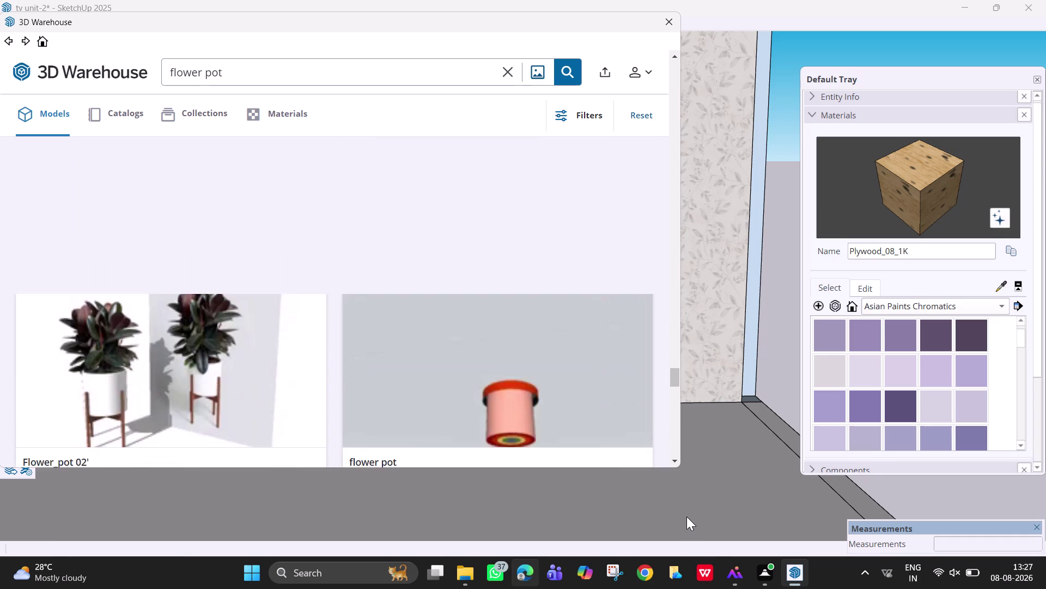
drag(687, 516, 668, 451)
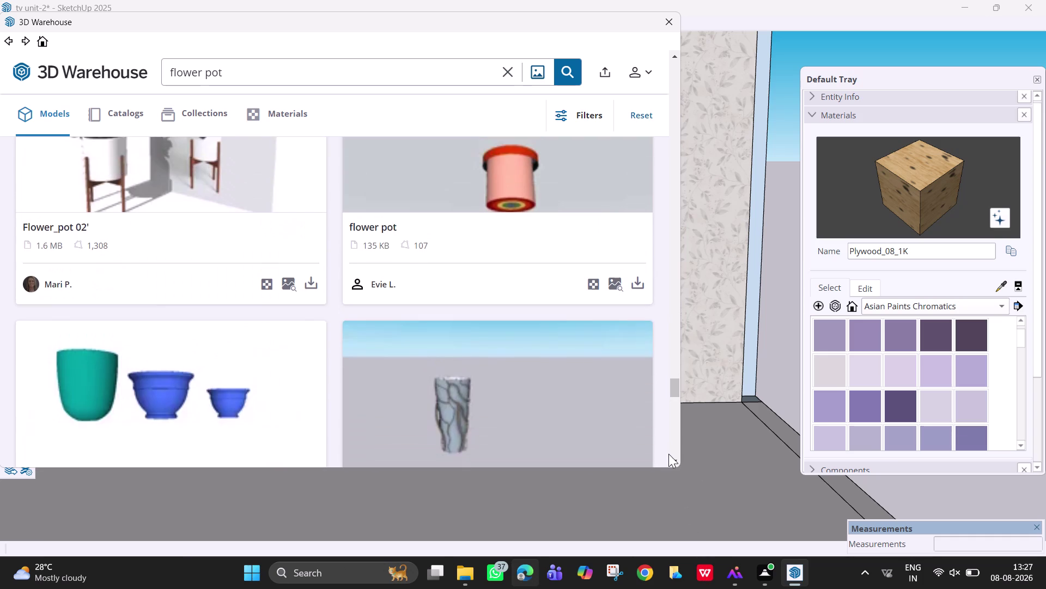
drag(668, 451, 659, 390)
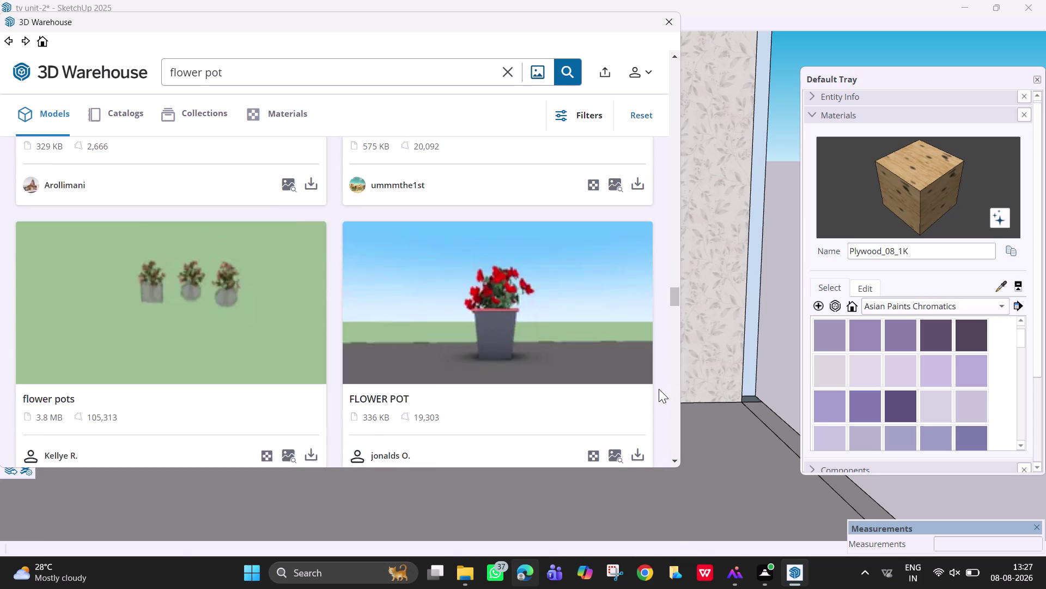
drag(659, 390, 666, 270)
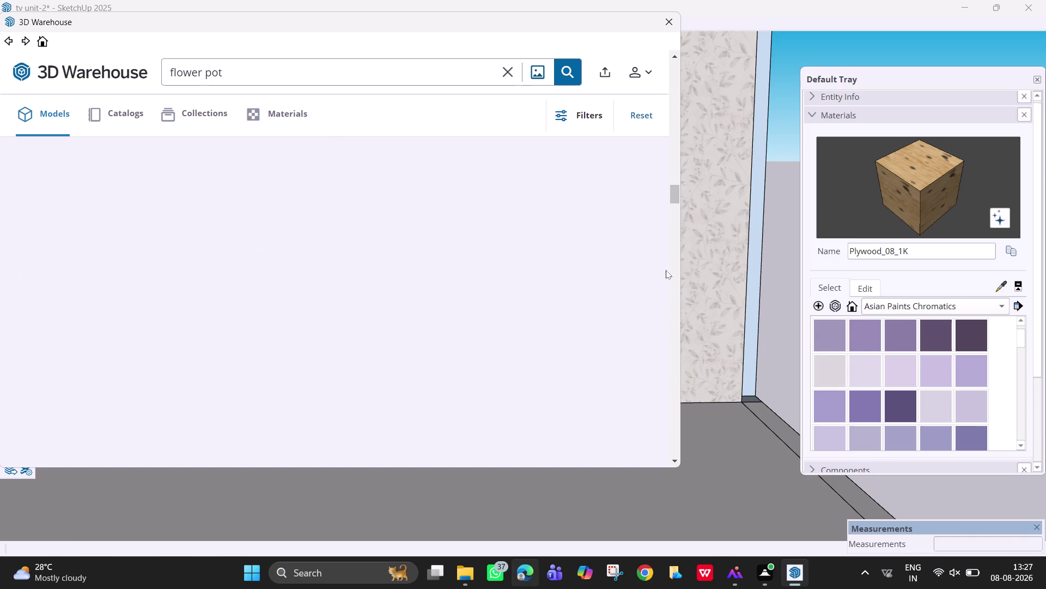
drag(666, 269, 684, 157)
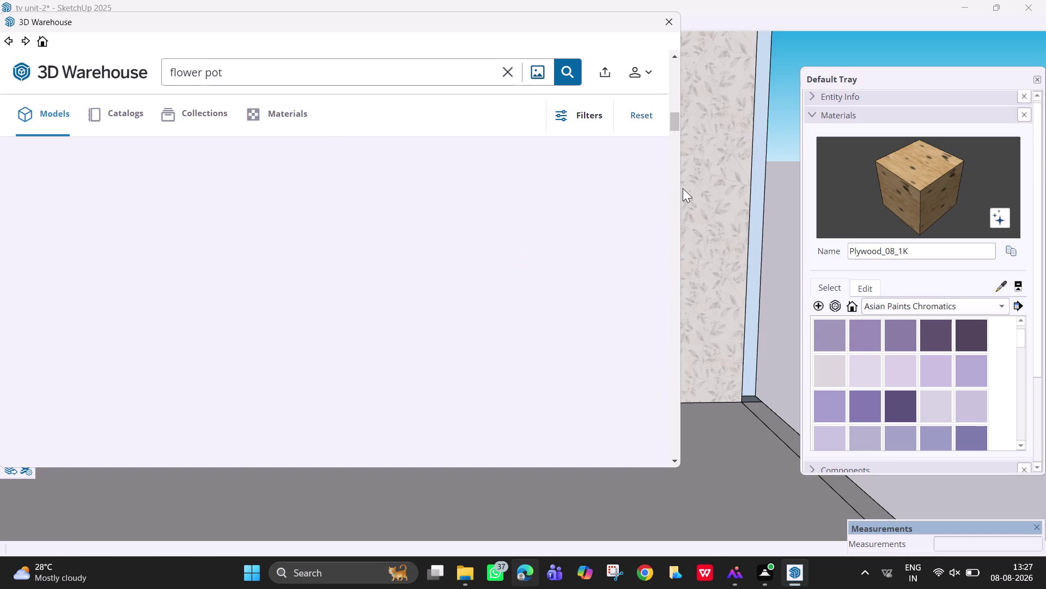
drag(684, 157, 683, 108)
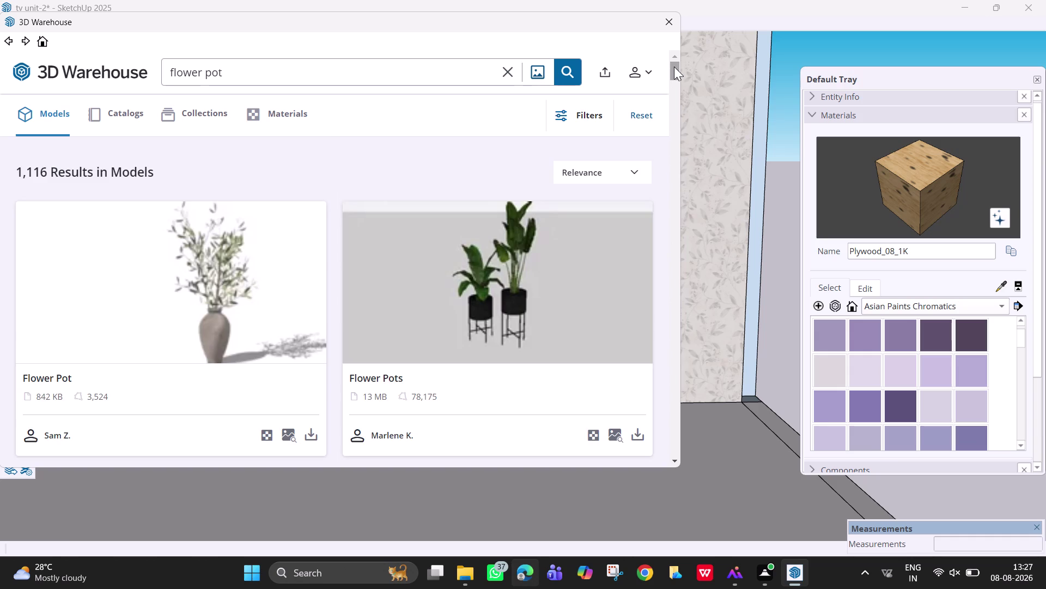
drag(674, 67, 677, 79)
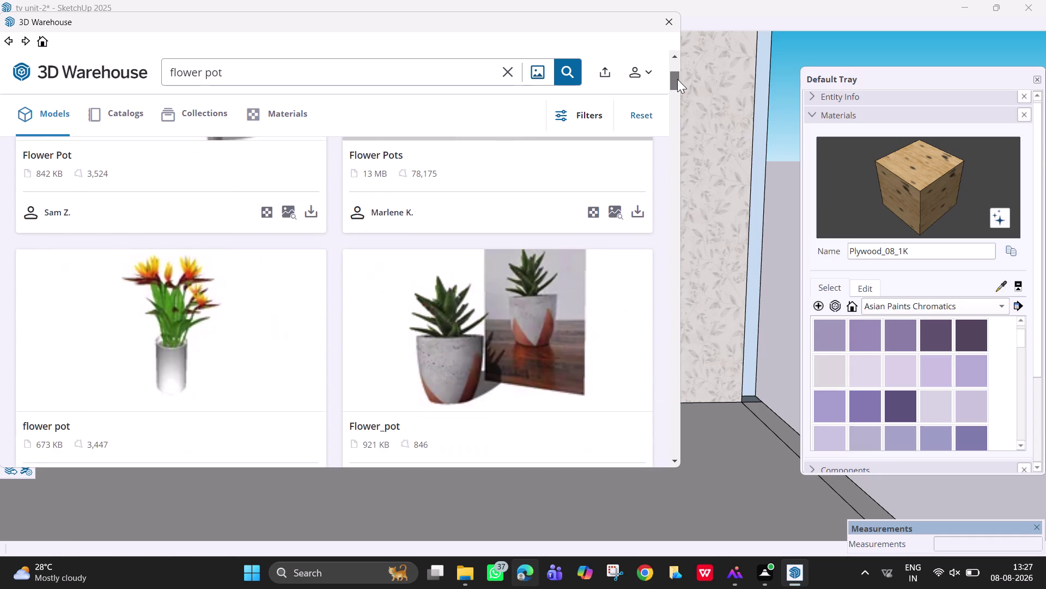
drag(677, 79, 679, 80)
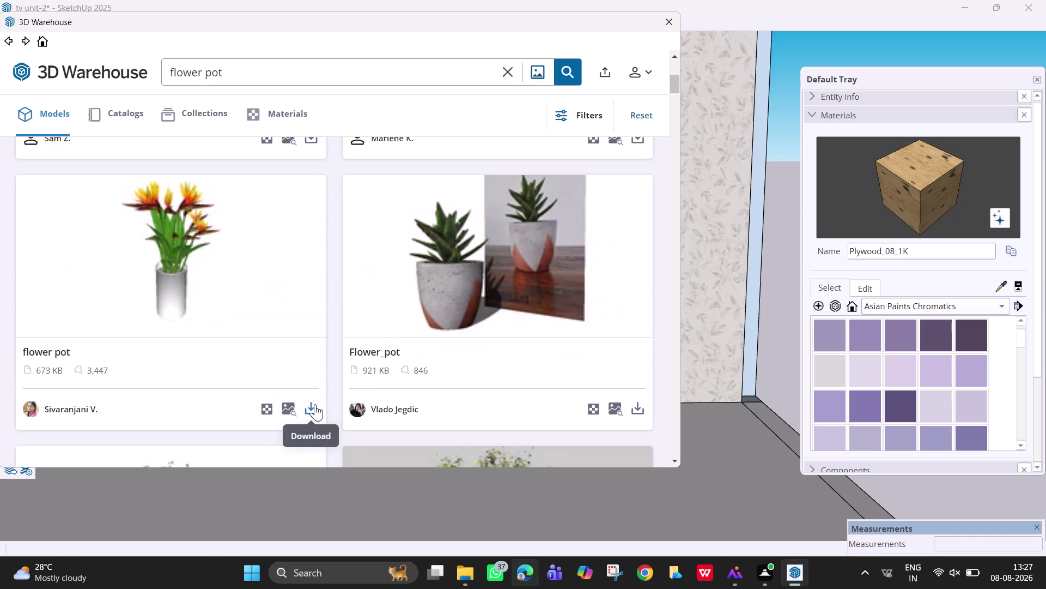
Download the white-vase flower pot and load it directly into the model.
click(315, 404)
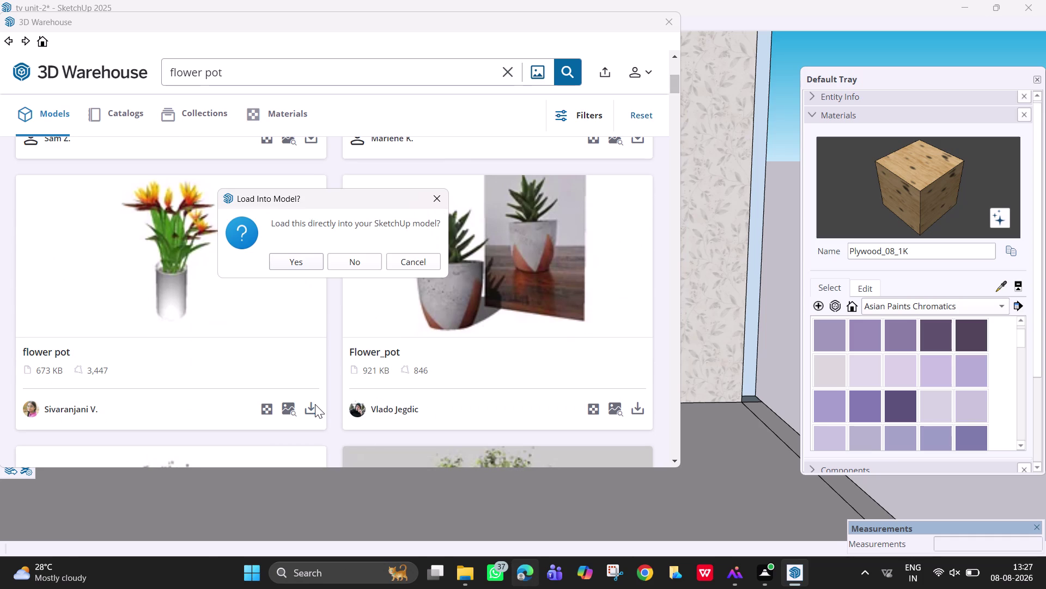
click(293, 260)
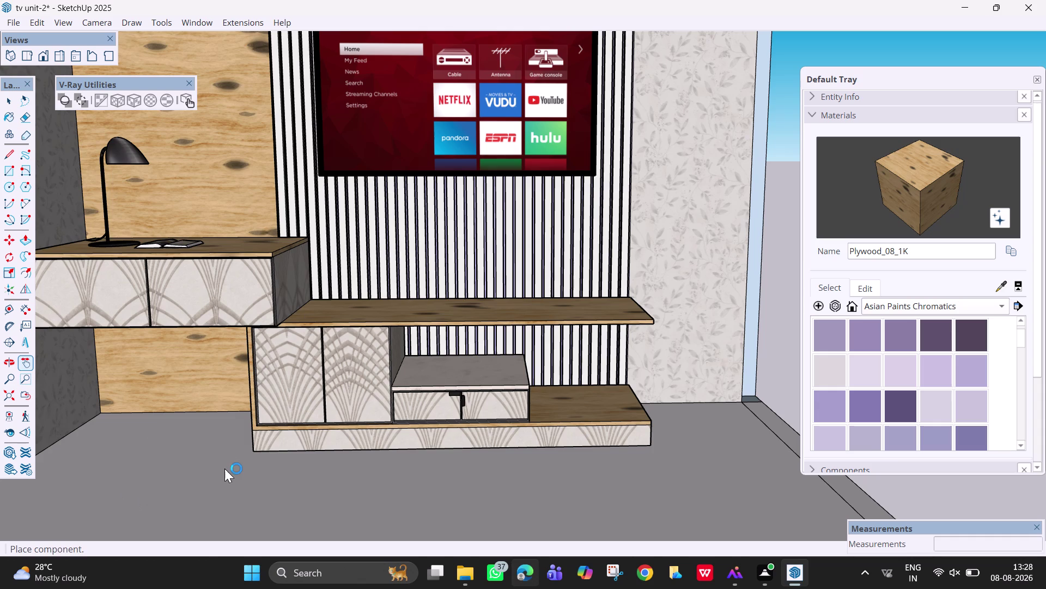
scroll(up, 3)
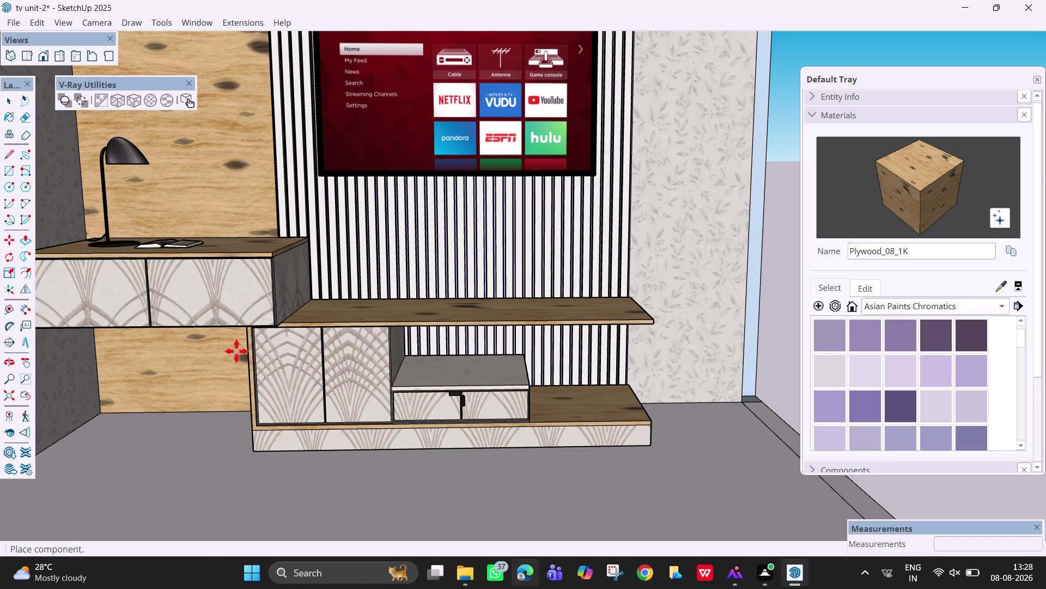
scroll(down, 3)
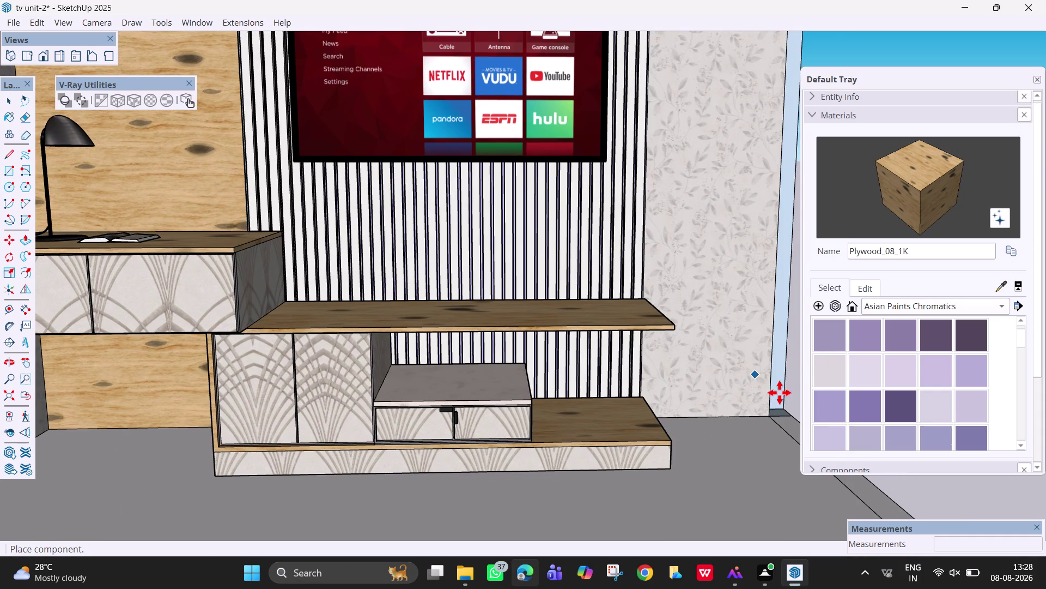
scroll(down, 3)
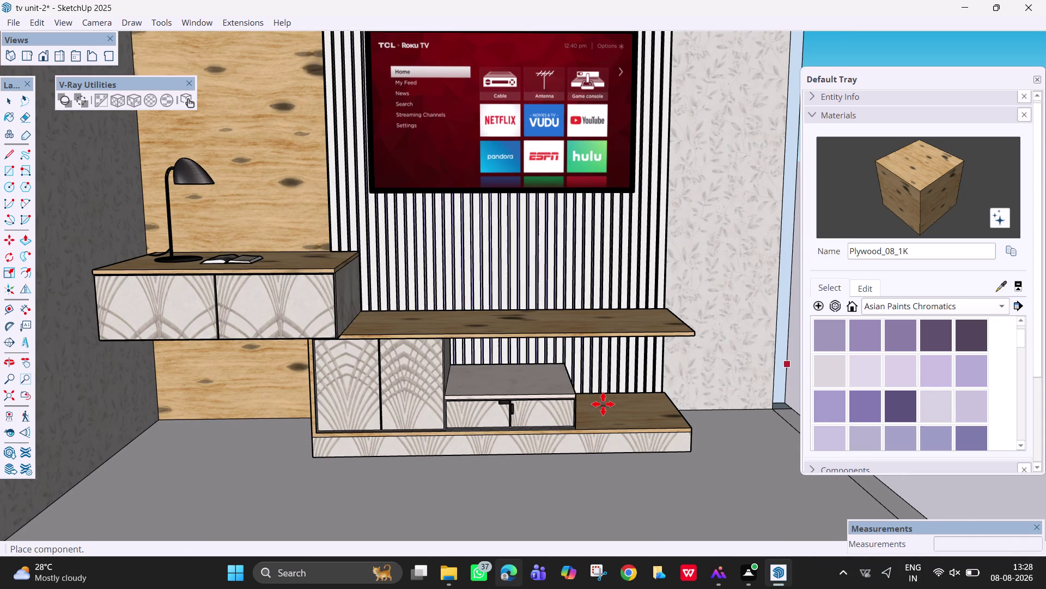
scroll(down, 3)
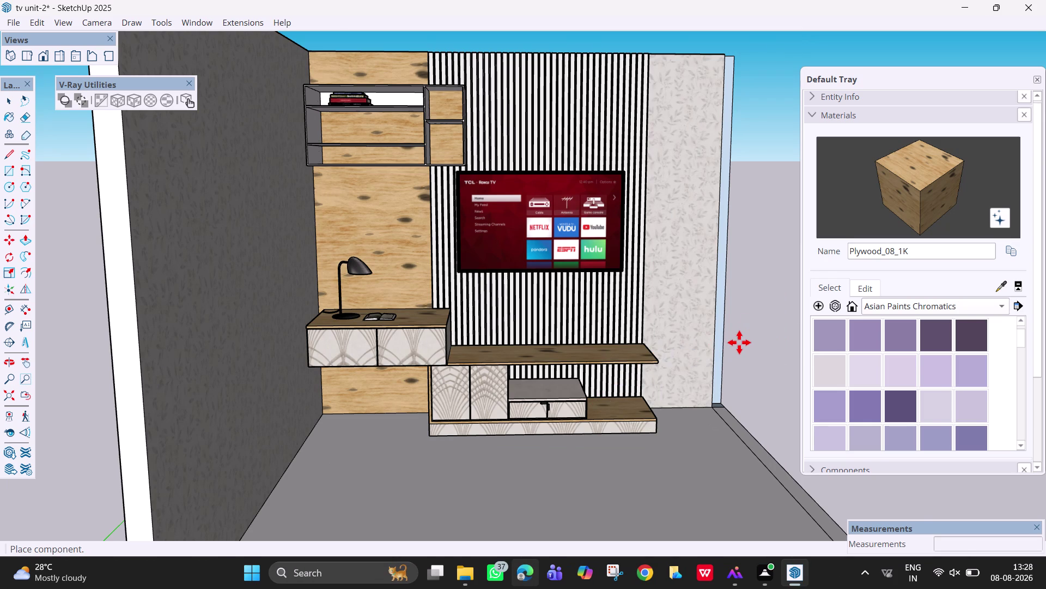
scroll(down, 3)
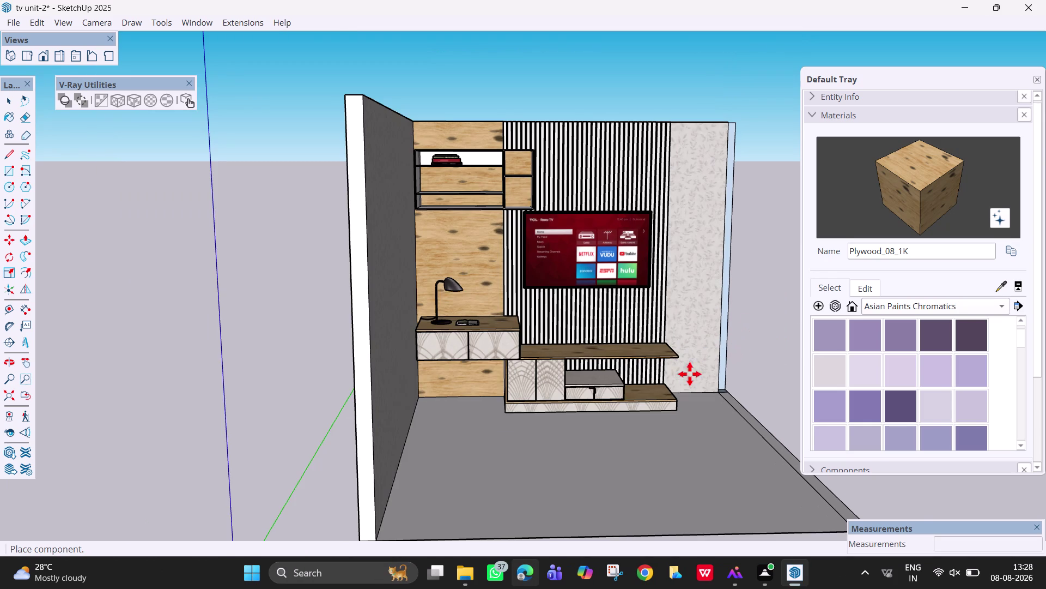
click(229, 418)
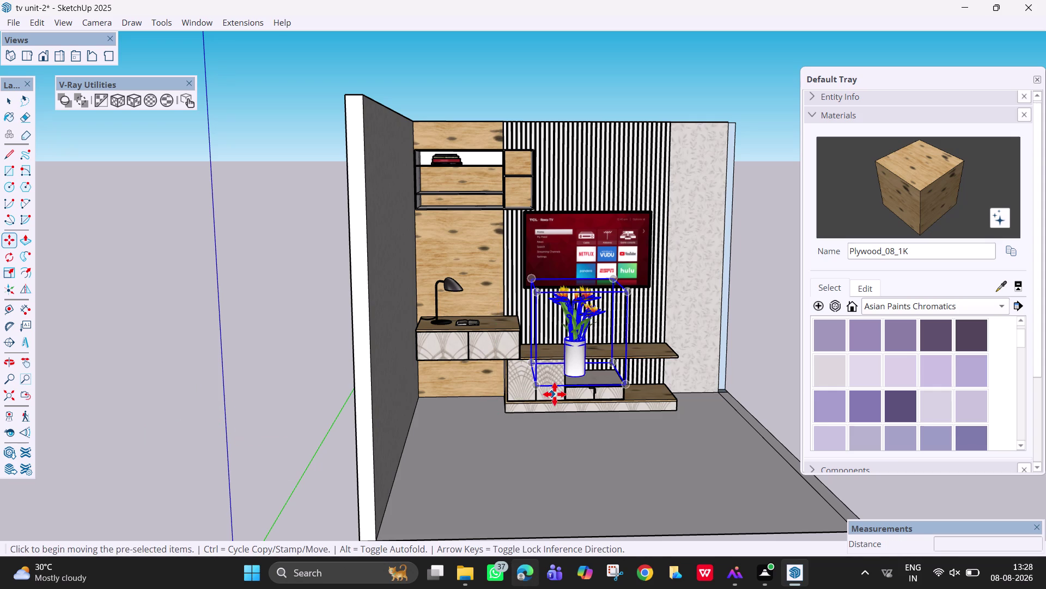
Clear the selection, orbit closer to the TV unit, and select the flower vase.
key(space)
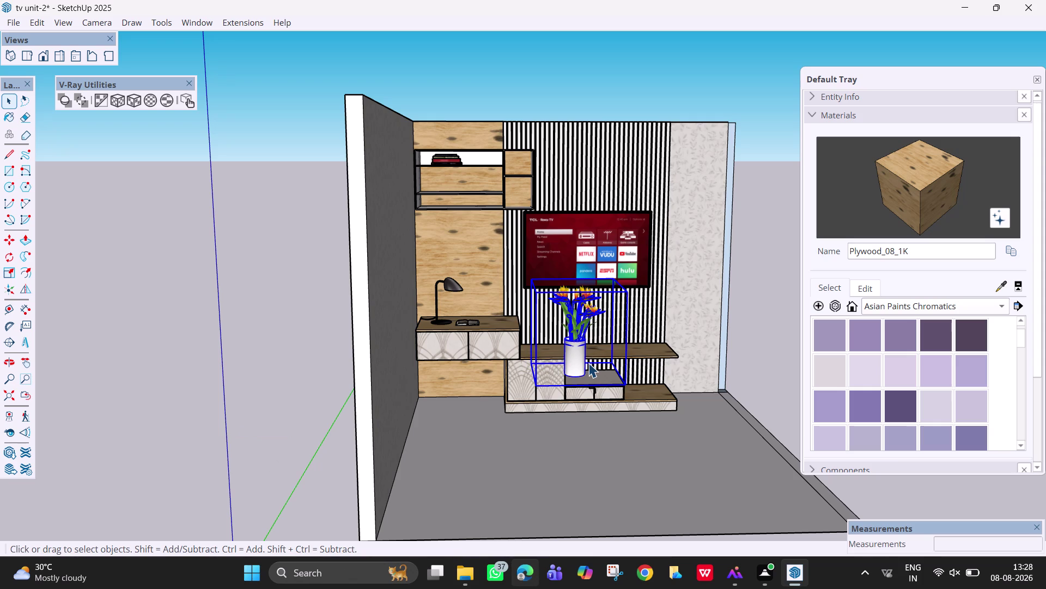
key(Escape)
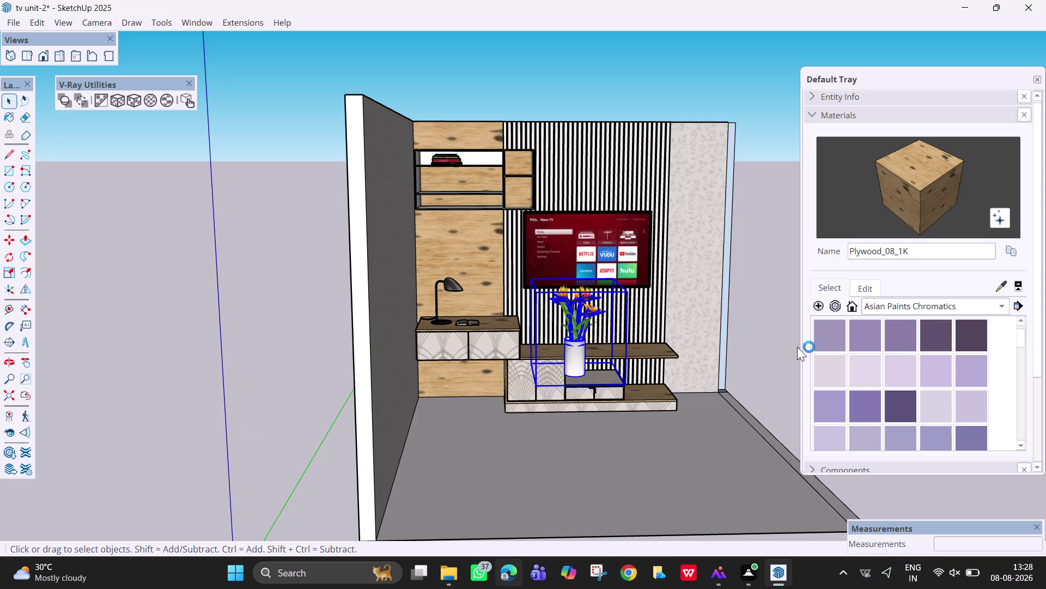
click(775, 347)
scroll(up, 3)
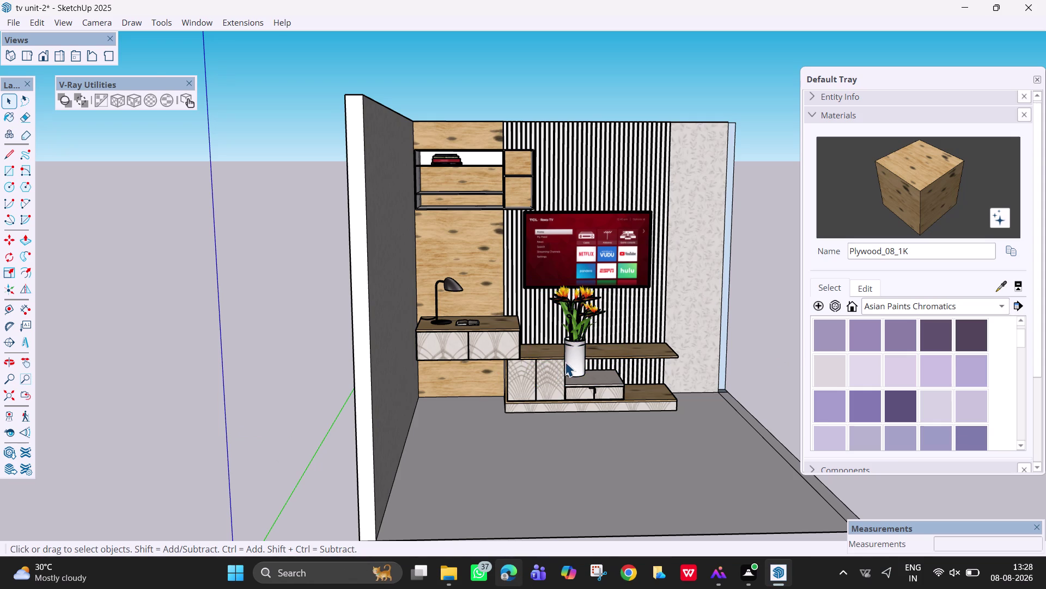
scroll(up, 3)
middle_drag(595, 364, 550, 339)
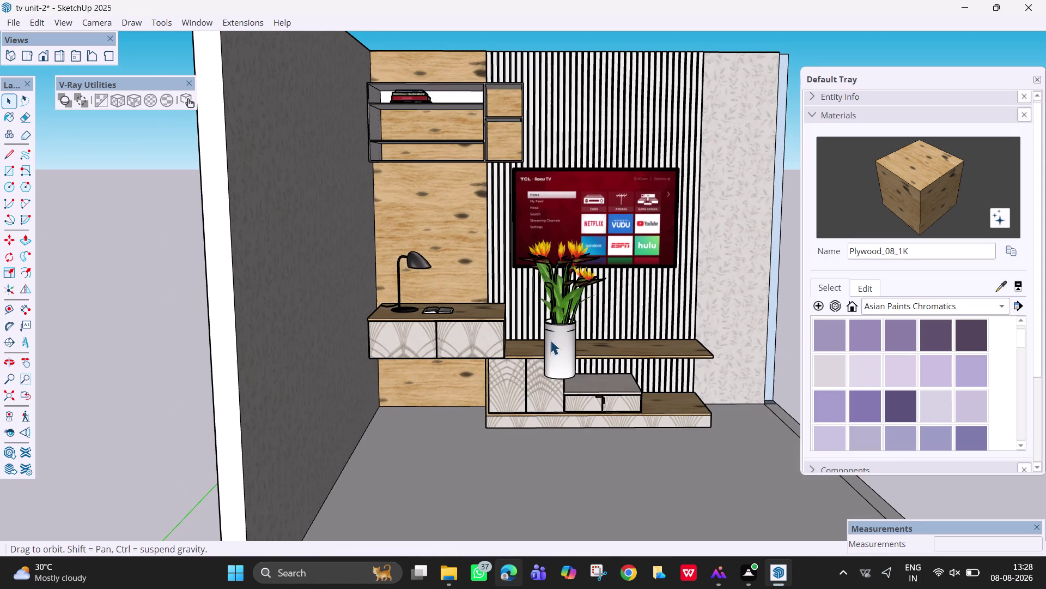
click(507, 308)
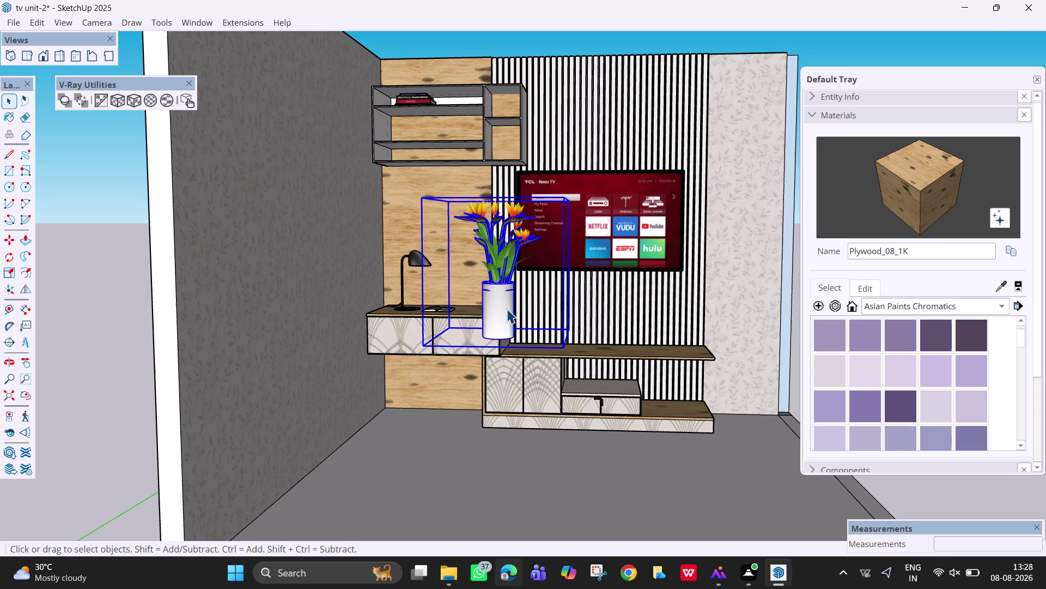
Scale the flower vase uniformly down to about 0.37 of its size.
key(s)
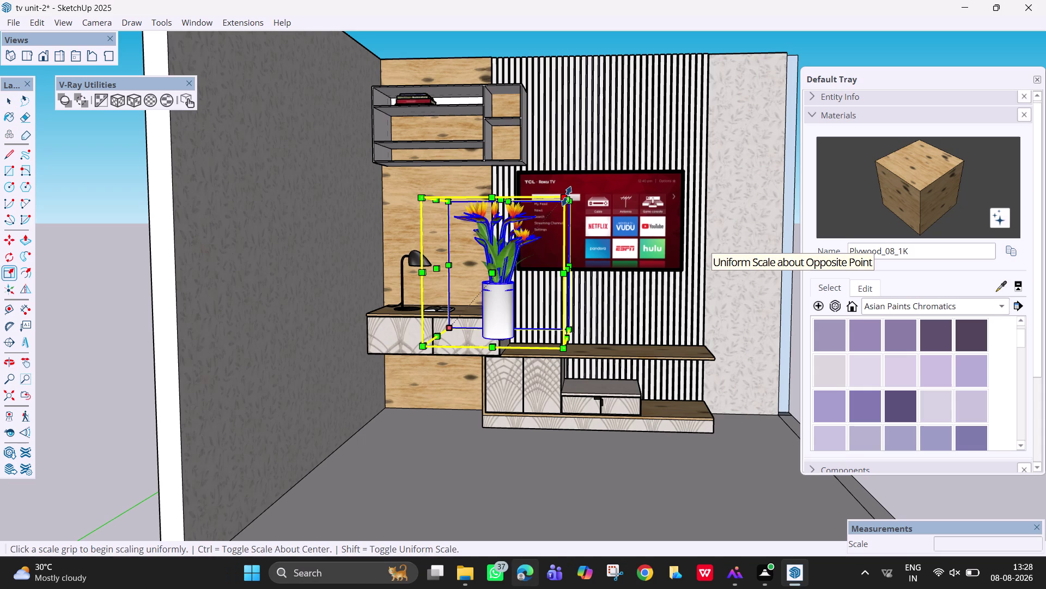
drag(567, 196, 527, 256)
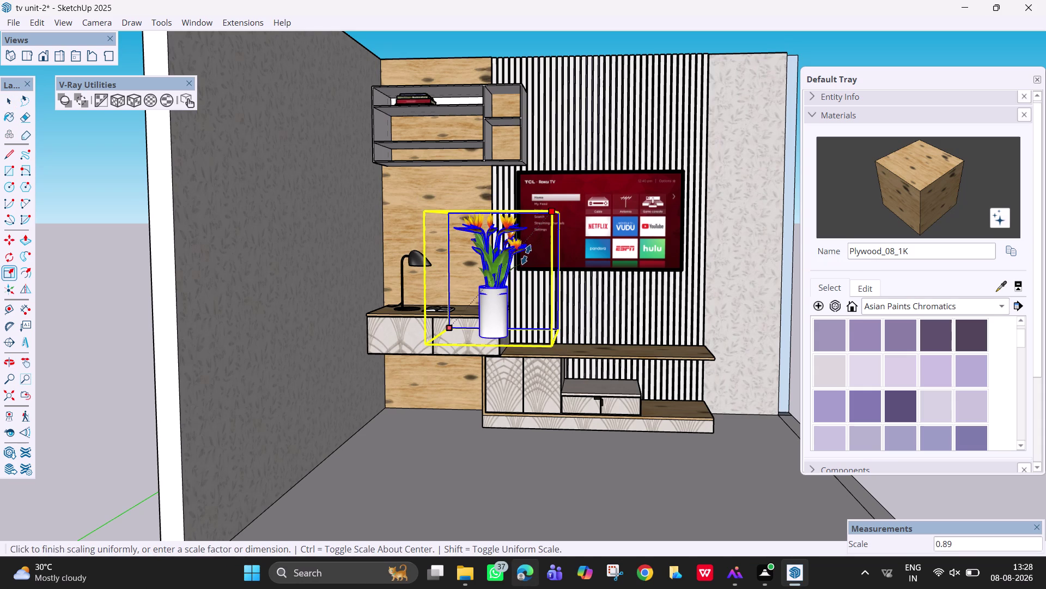
drag(527, 256, 511, 268)
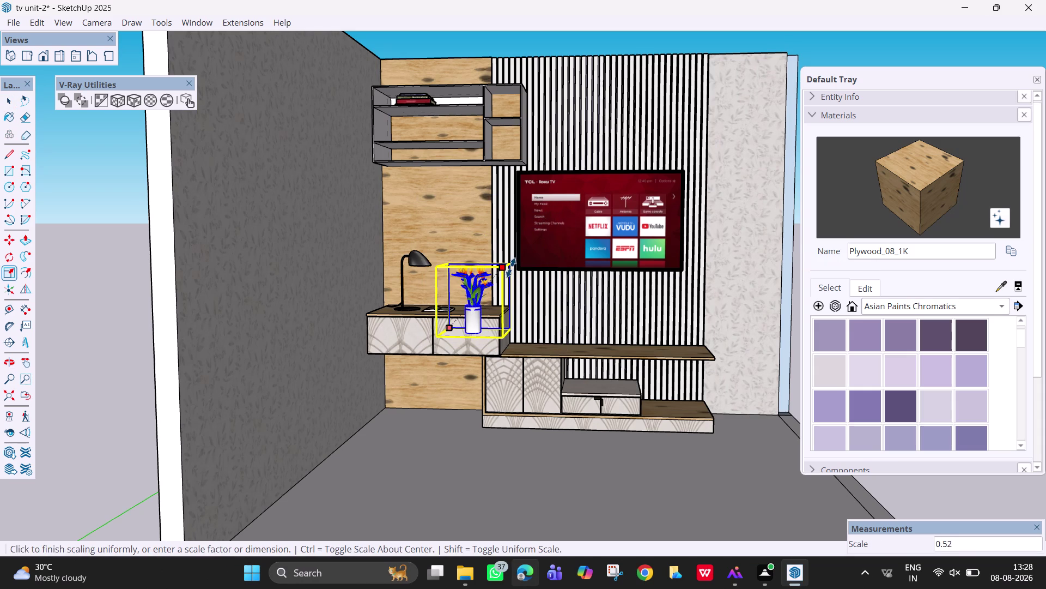
drag(511, 268, 501, 275)
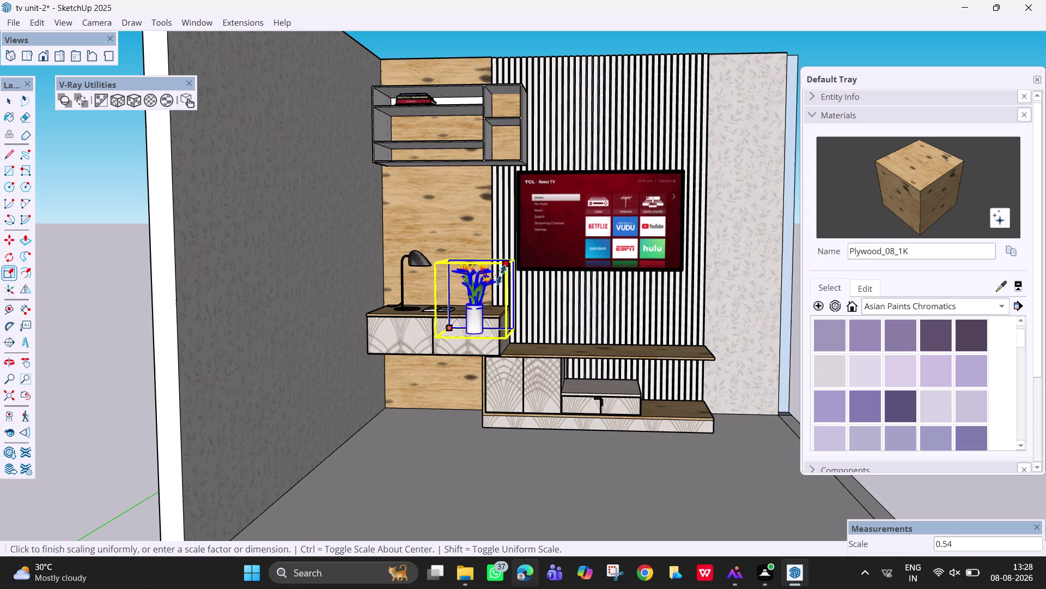
drag(501, 275, 489, 287)
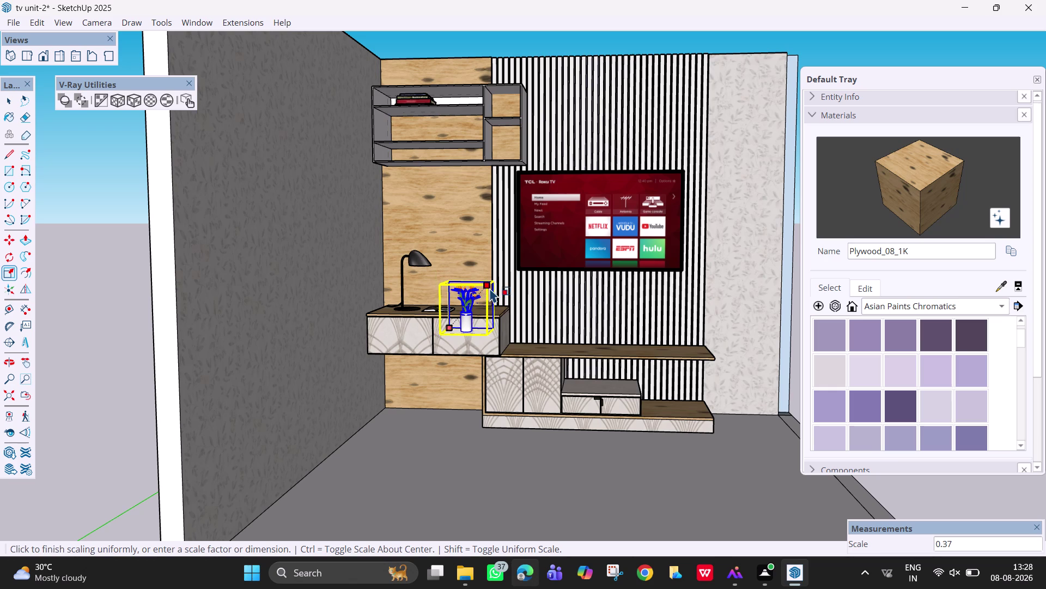
scroll(up, 3)
key(Escape)
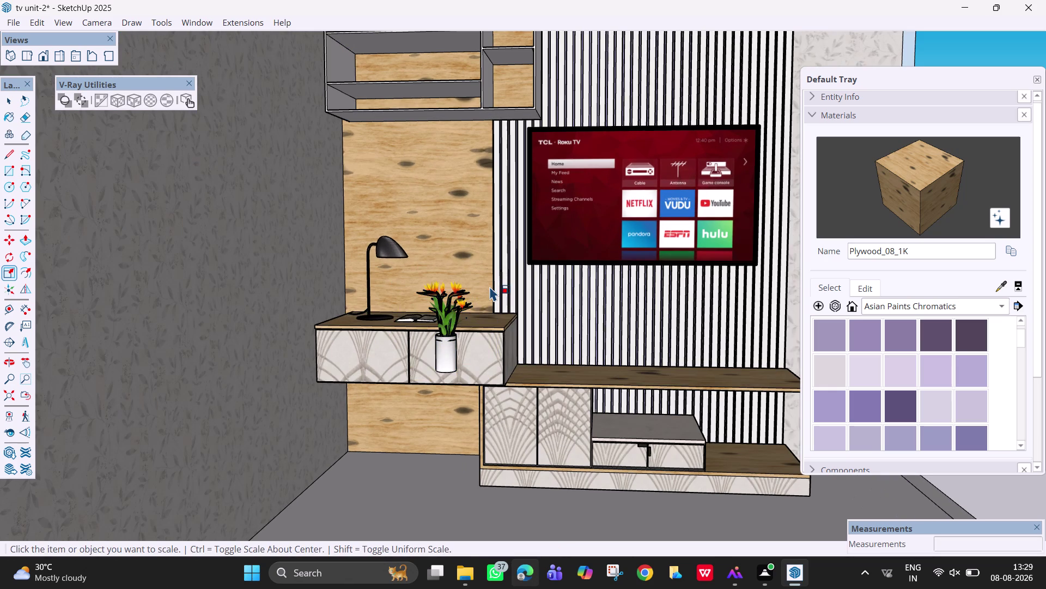
Move the small vase off the cabinet top near the TV shelf, then pick it up again.
click(448, 344)
key(m)
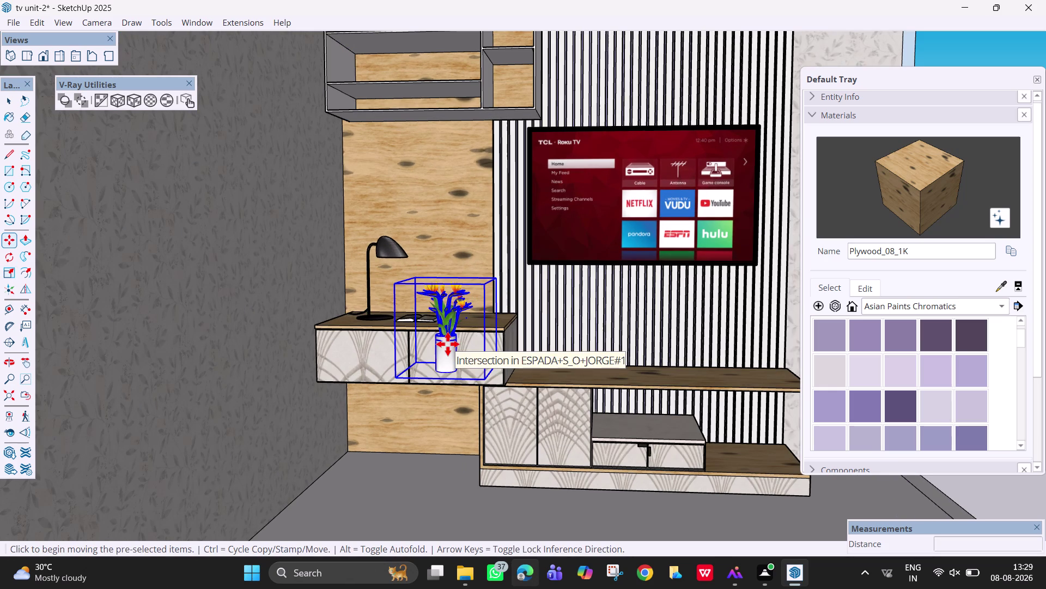
click(487, 379)
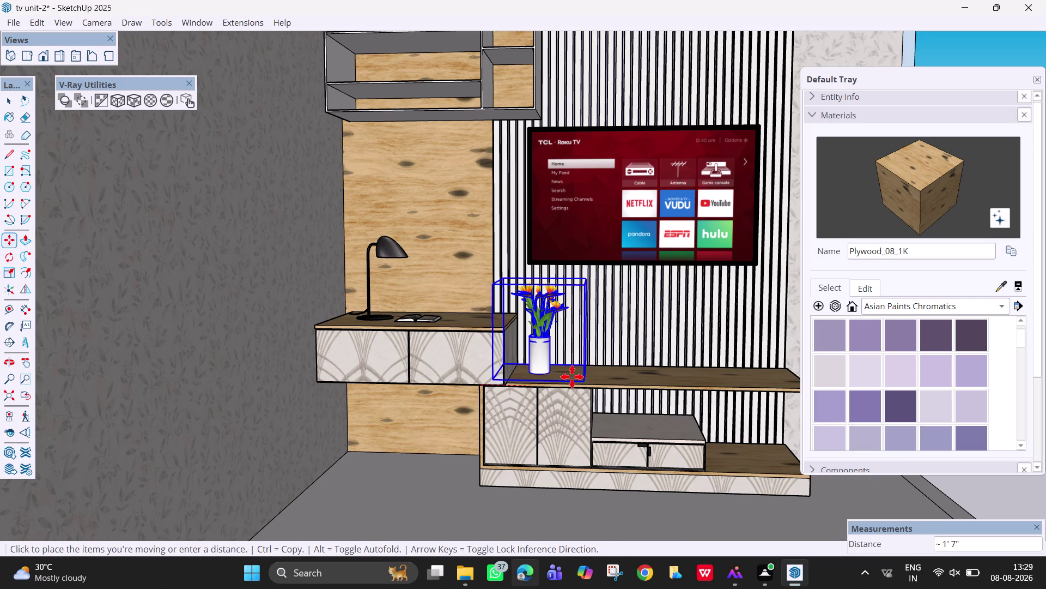
scroll(up, 3)
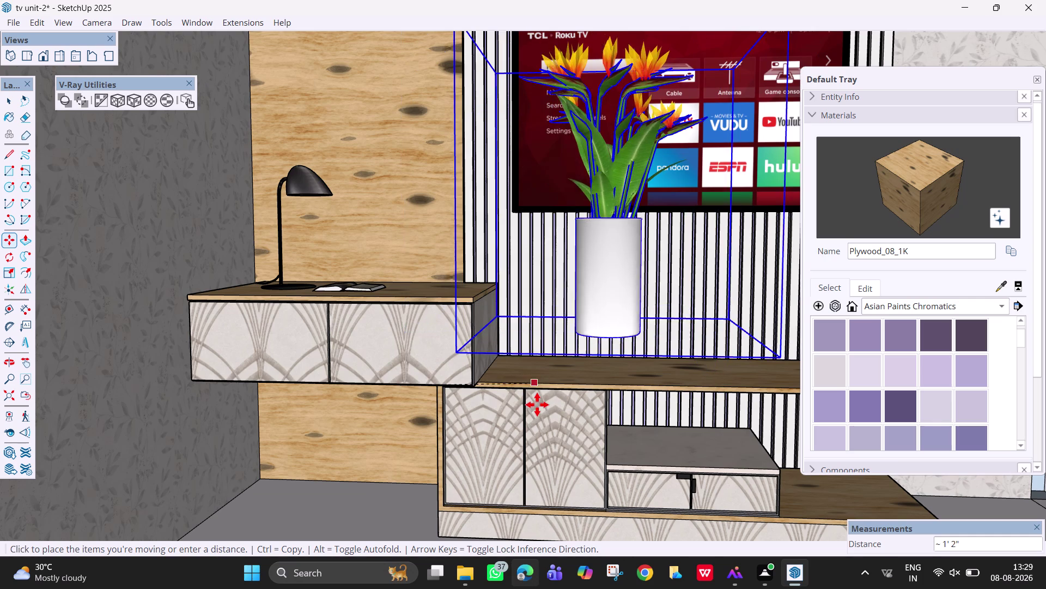
scroll(up, 3)
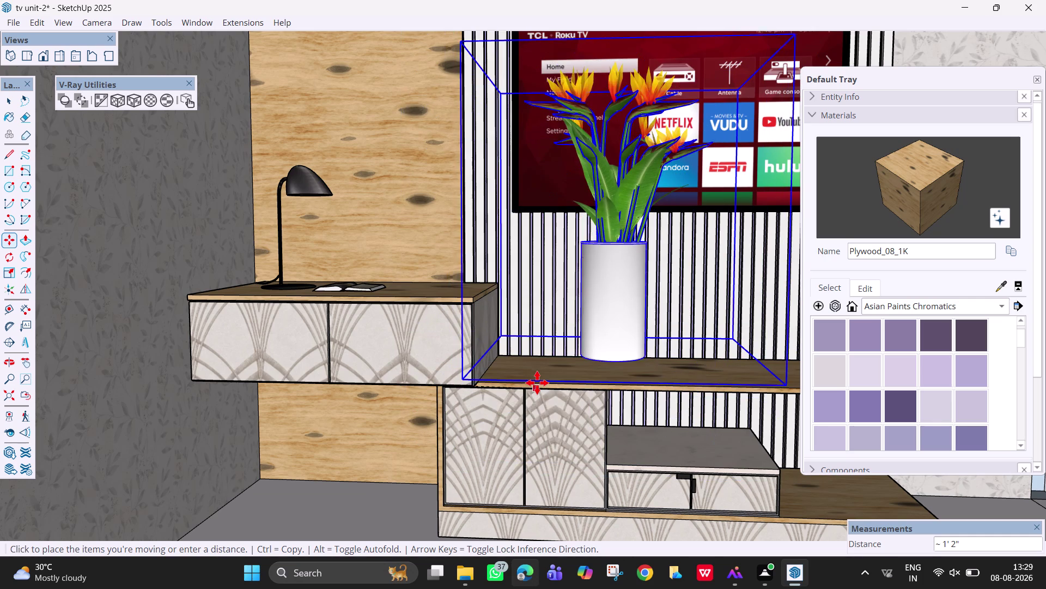
middle_drag(537, 383, 468, 383)
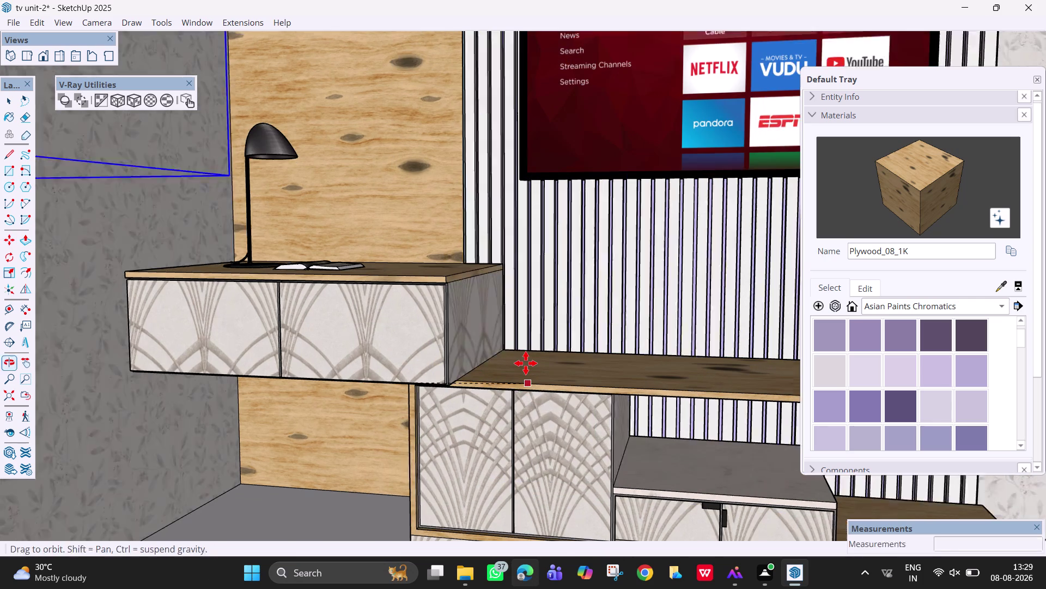
scroll(down, 3)
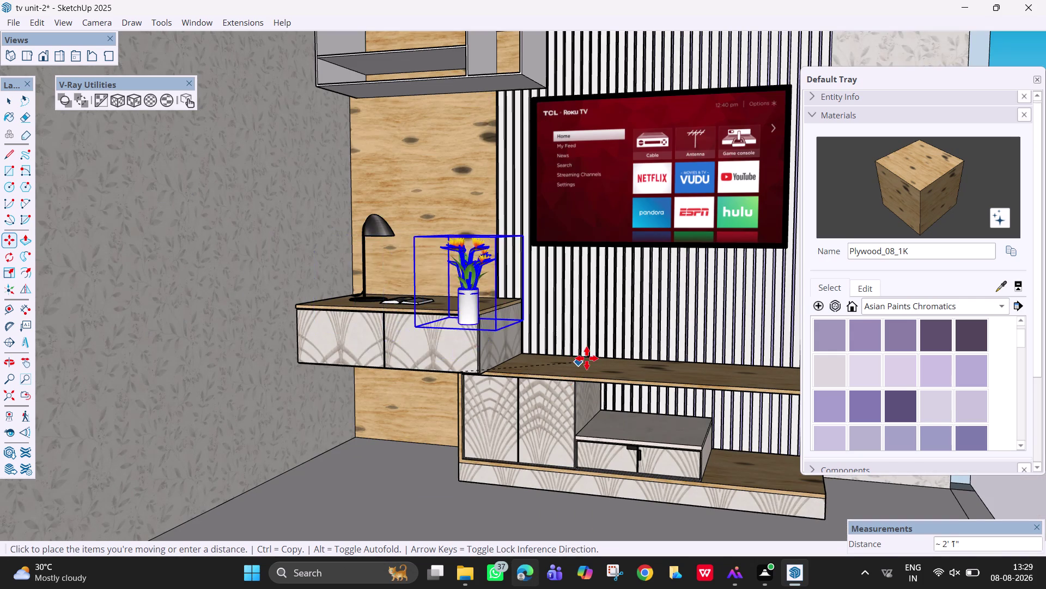
click(616, 365)
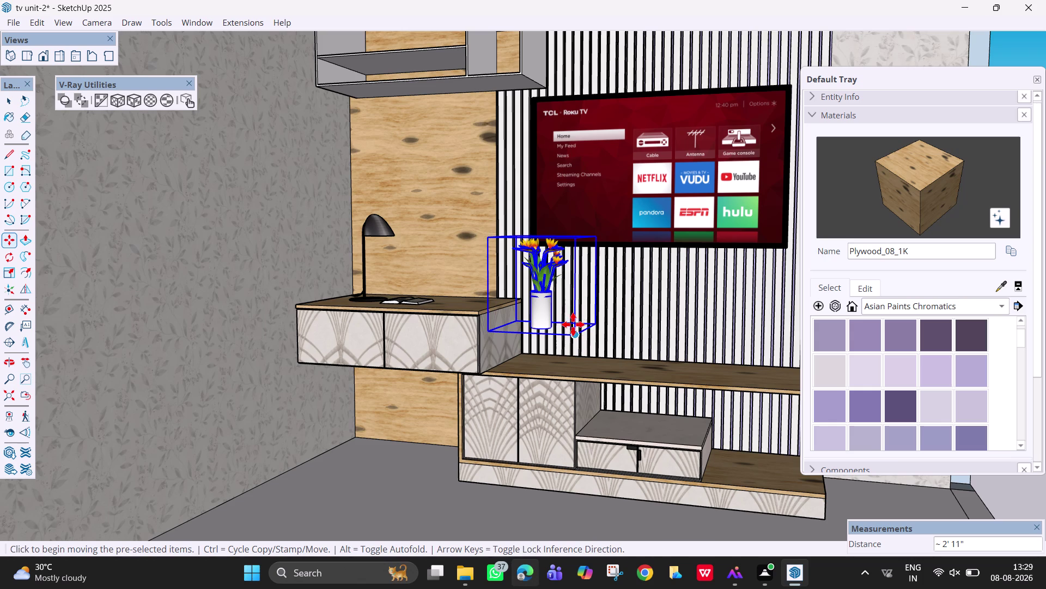
click(575, 335)
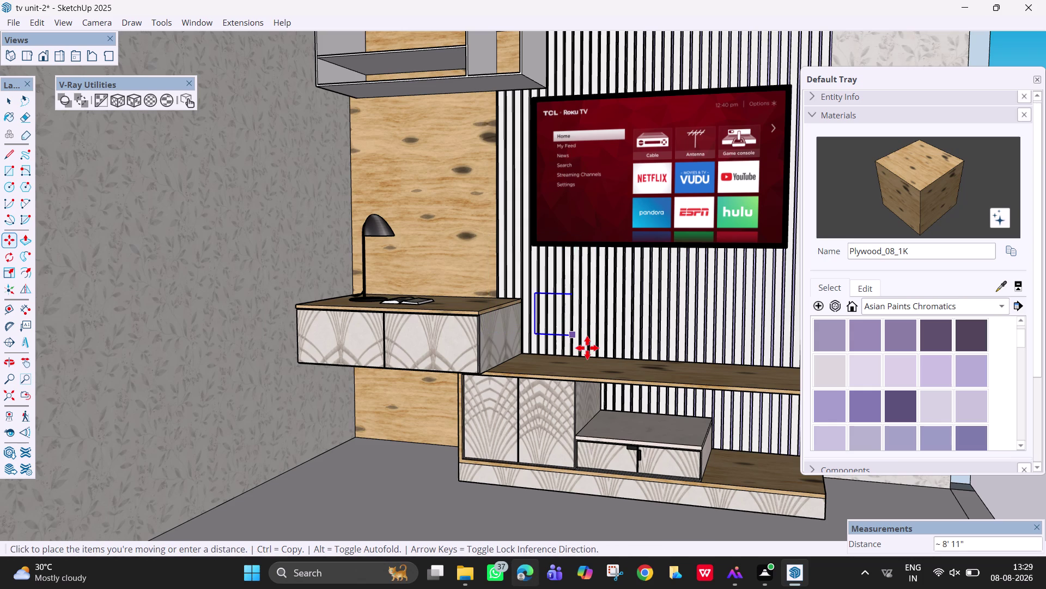